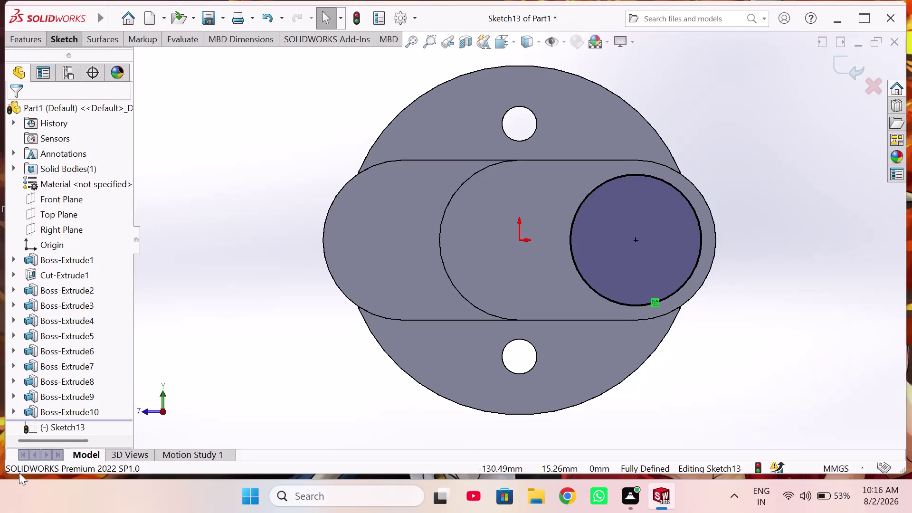
Exit Sketch13 and extrude its circle as a 35 mm blind boss for the shaft end.
click(847, 60)
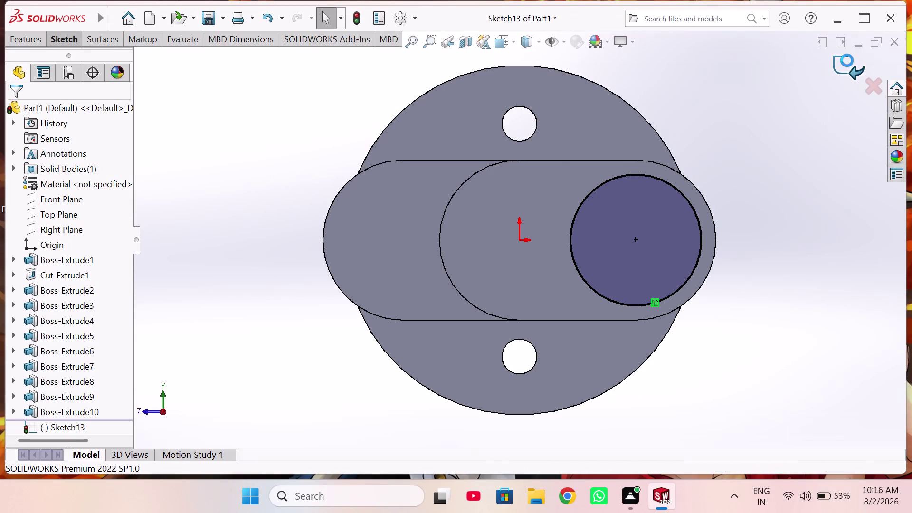
click(32, 41)
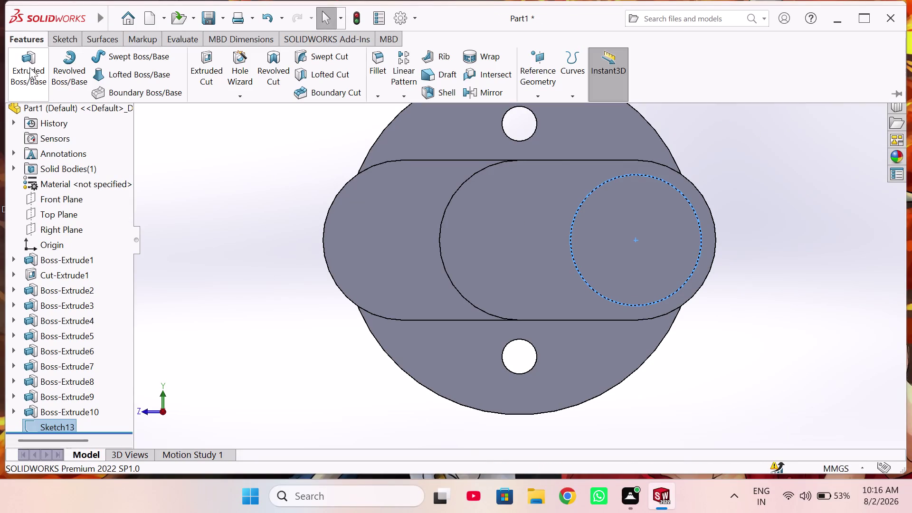
click(28, 72)
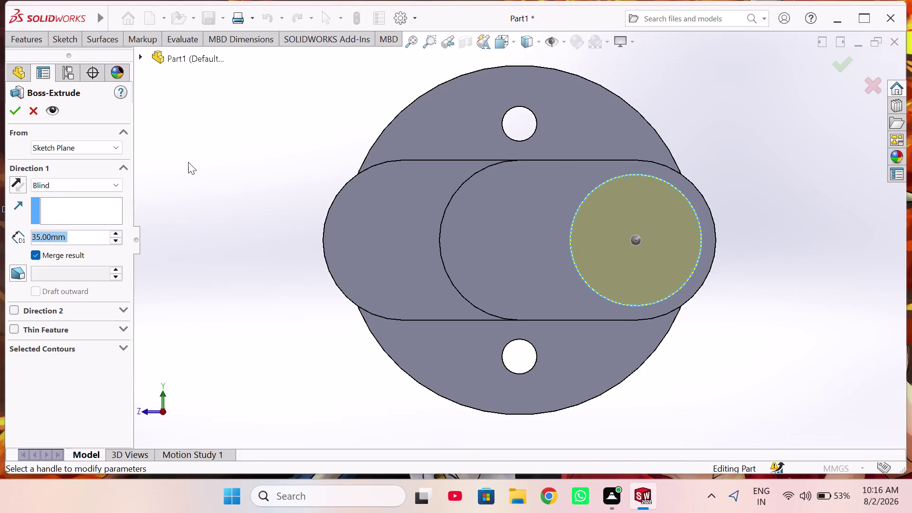
middle_drag(188, 162, 228, 210)
scroll(up, 3)
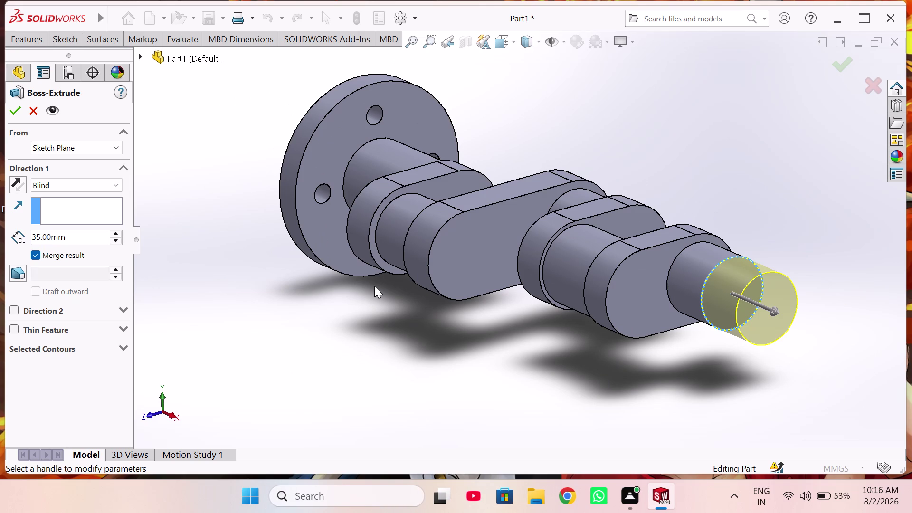
key(Escape)
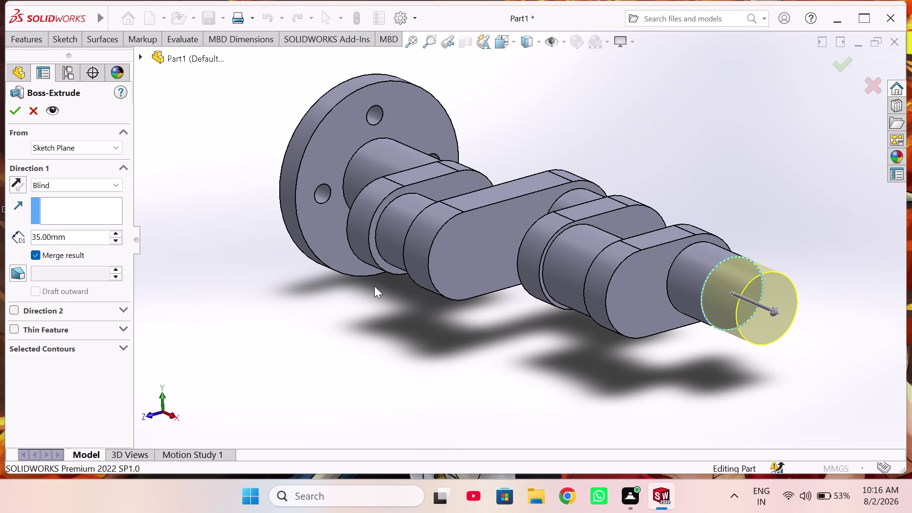
click(626, 365)
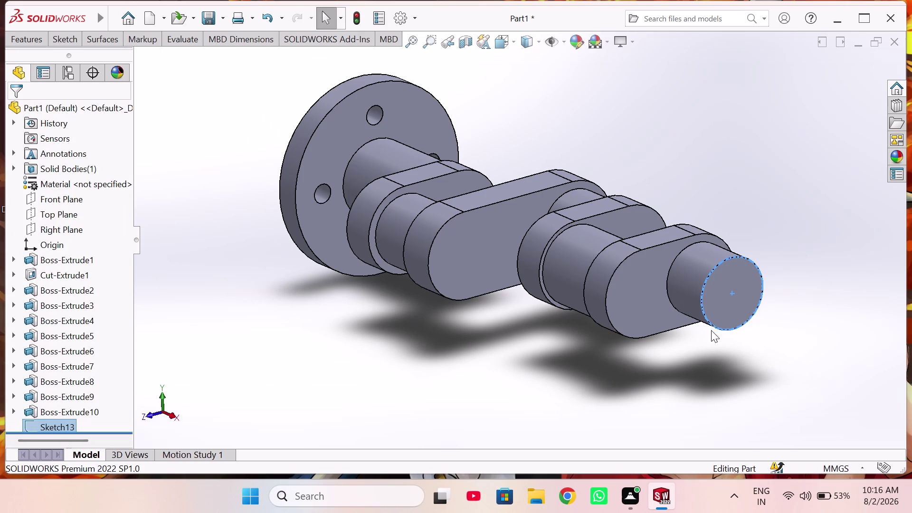
middle_drag(721, 277, 695, 290)
scroll(down, 3)
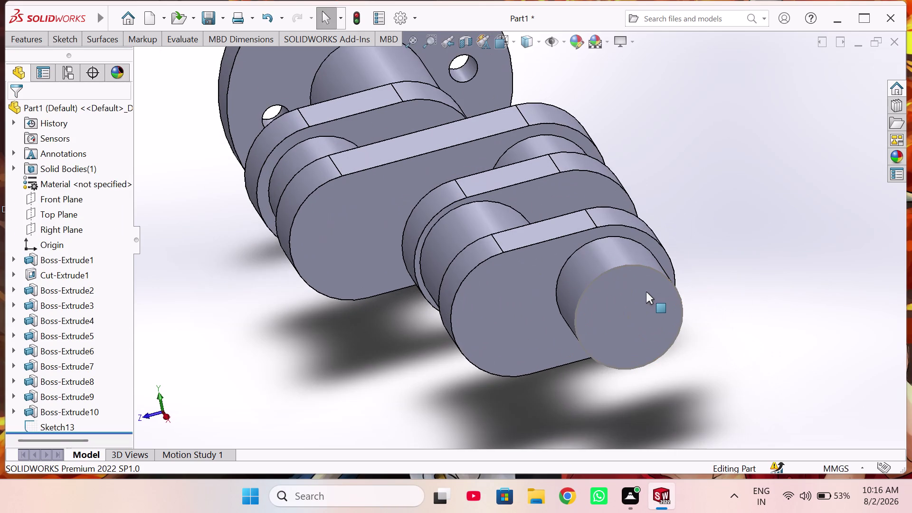
middle_drag(632, 299, 607, 253)
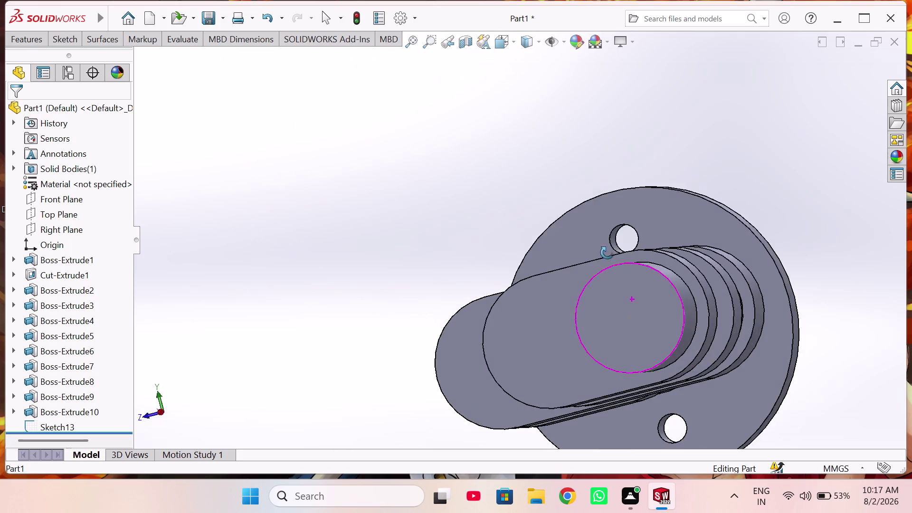
middle_drag(607, 253, 617, 259)
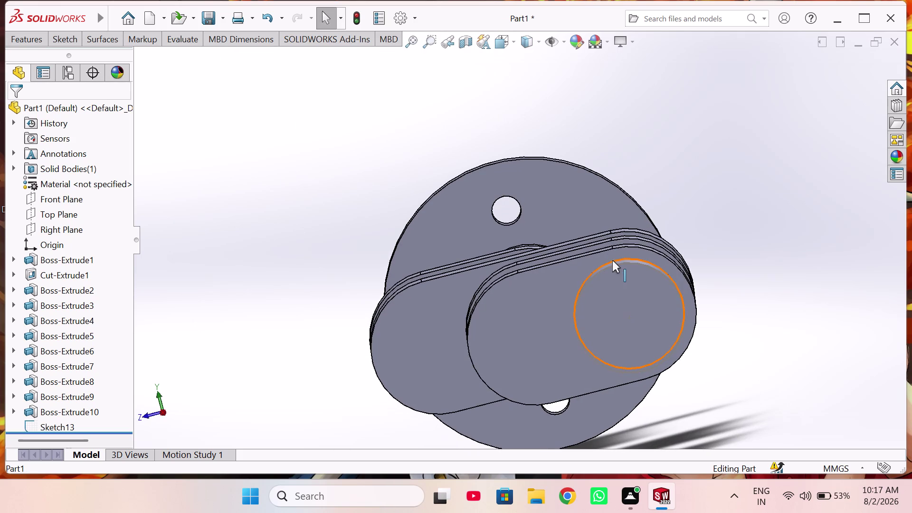
key(ctrl+1)
key(ctrl+1)
key(ctrl+8)
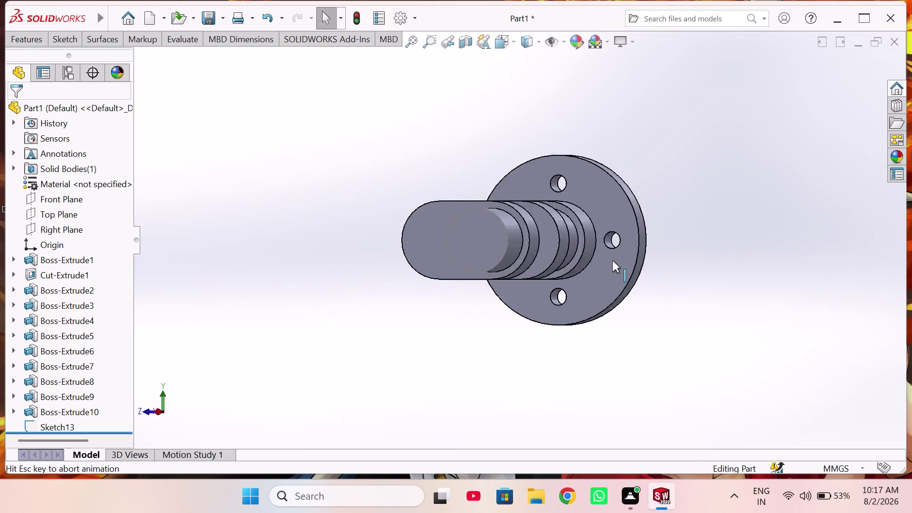
key(ctrl+8)
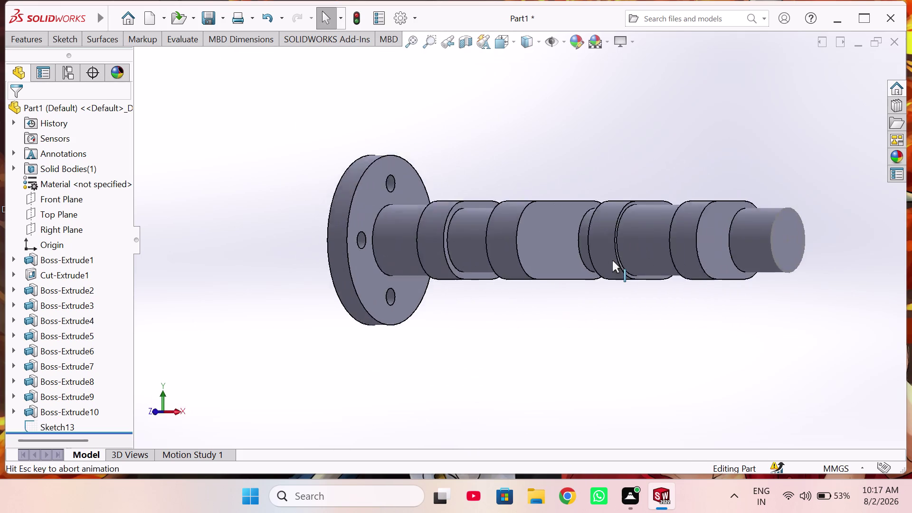
key(ctrl+8)
key(ctrl+8)
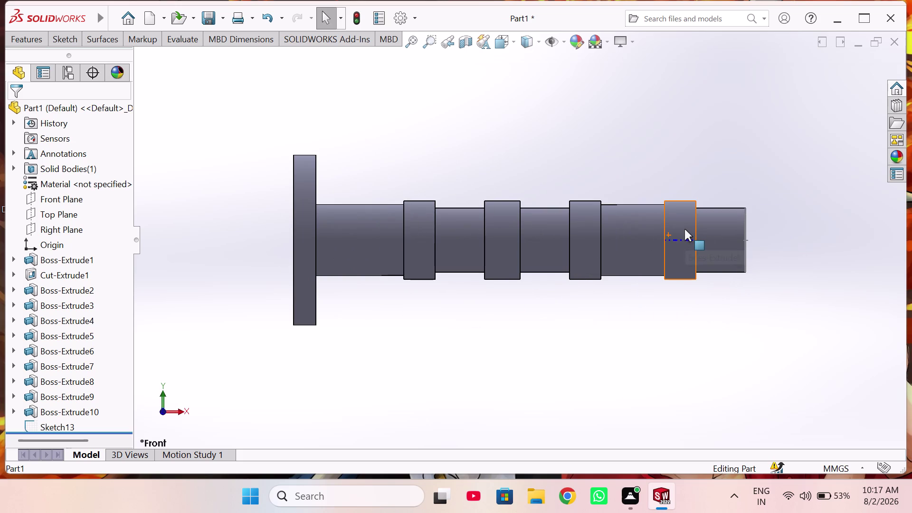
key(ctrl+3)
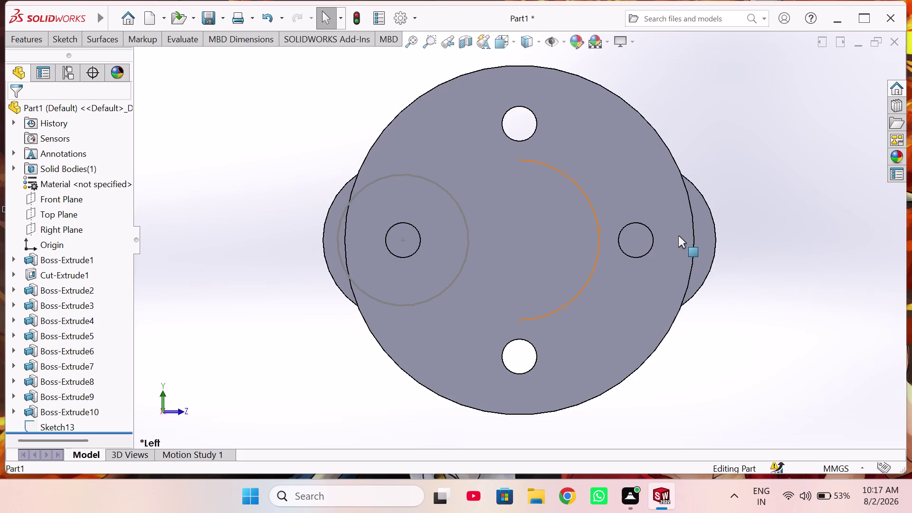
key(ctrl+4)
Start a sketch on the shaft end face, then leave it empty.
click(644, 234)
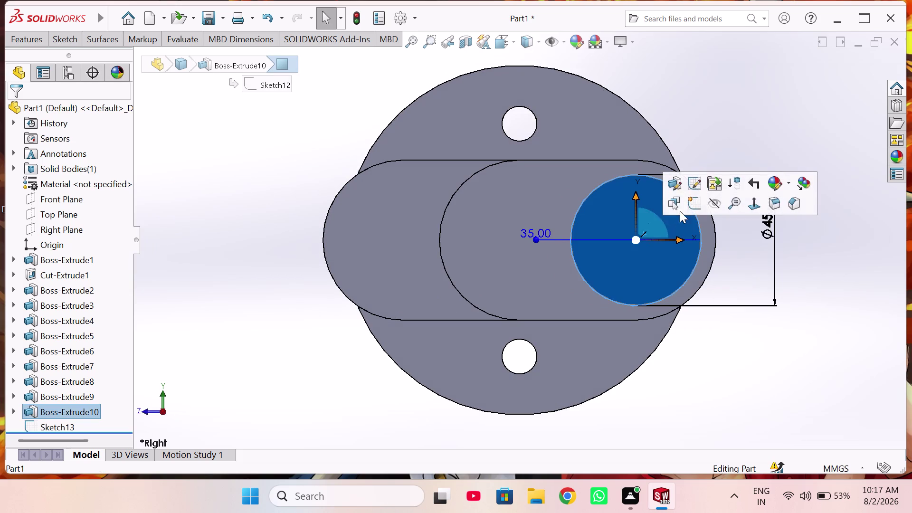
click(690, 205)
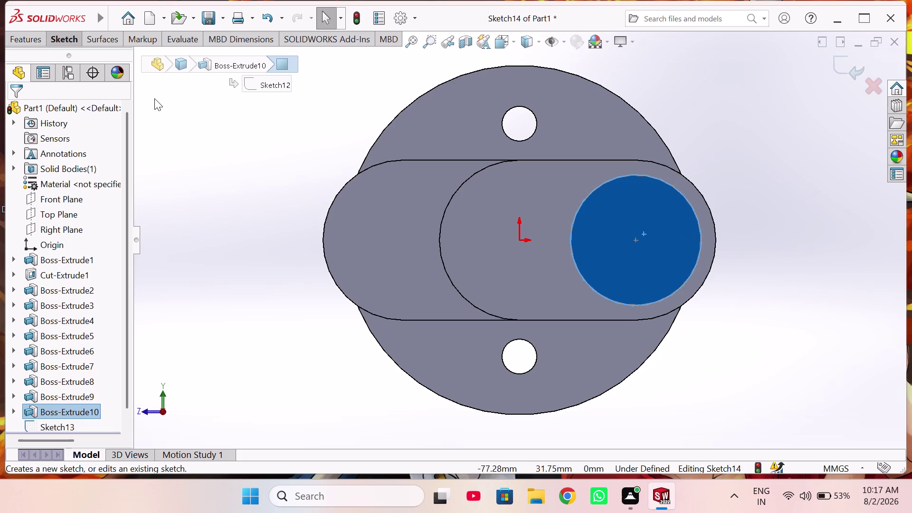
click(864, 94)
click(448, 257)
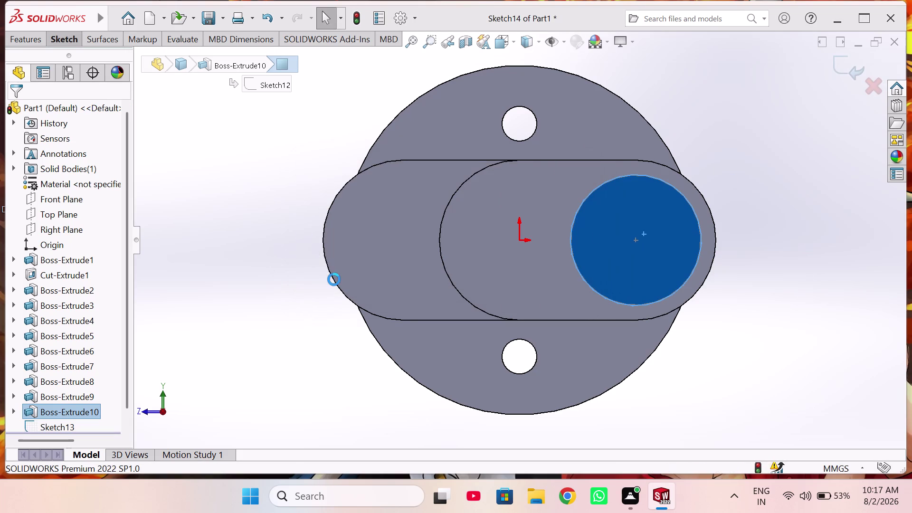
click(758, 308)
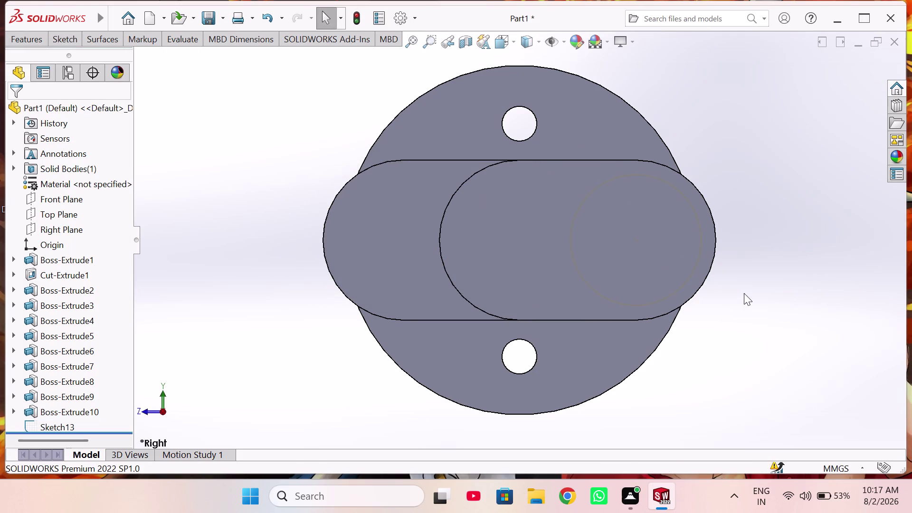
Open Sketch15 on the shaft end face with the Straight Slot tool active.
middle_drag(744, 293, 736, 308)
click(603, 270)
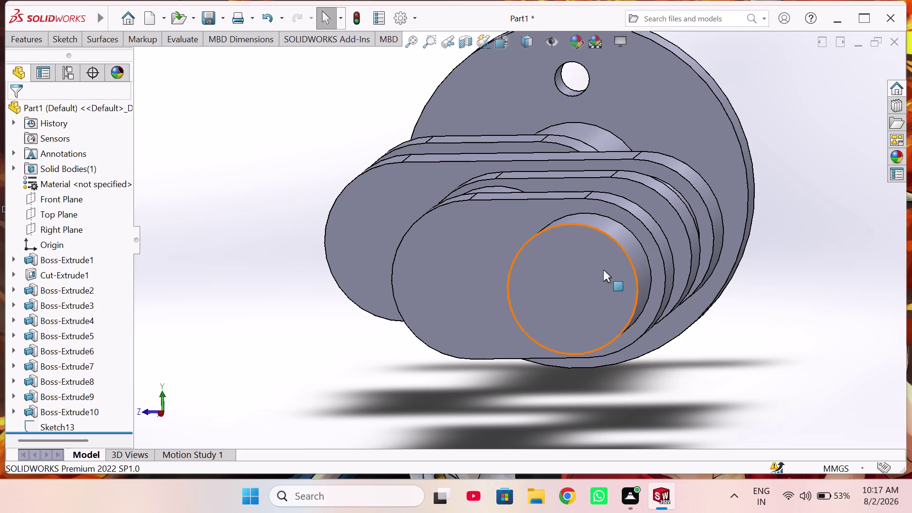
click(654, 243)
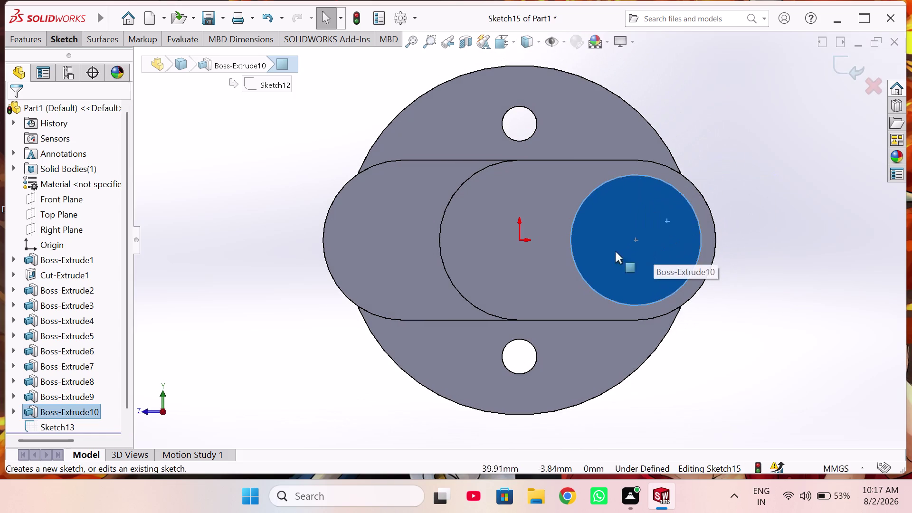
click(69, 38)
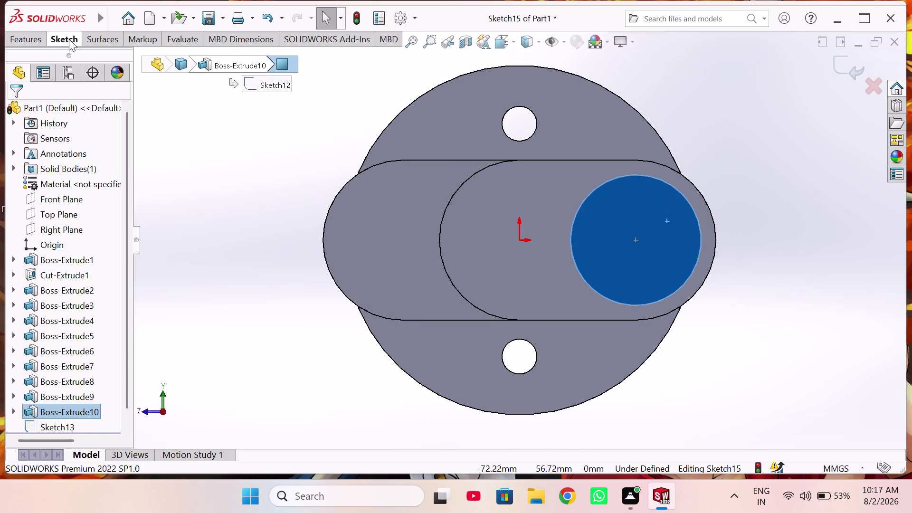
click(92, 90)
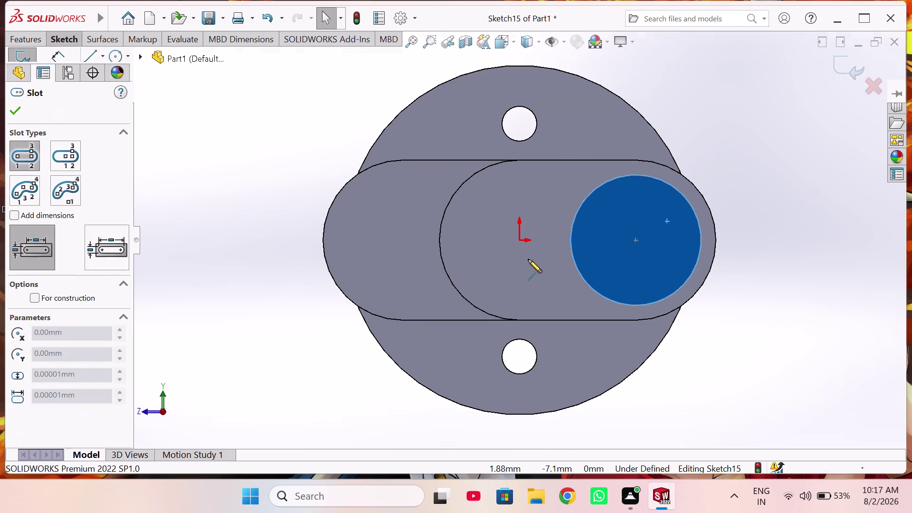
Draw a horizontal straight slot starting at the origin.
click(635, 241)
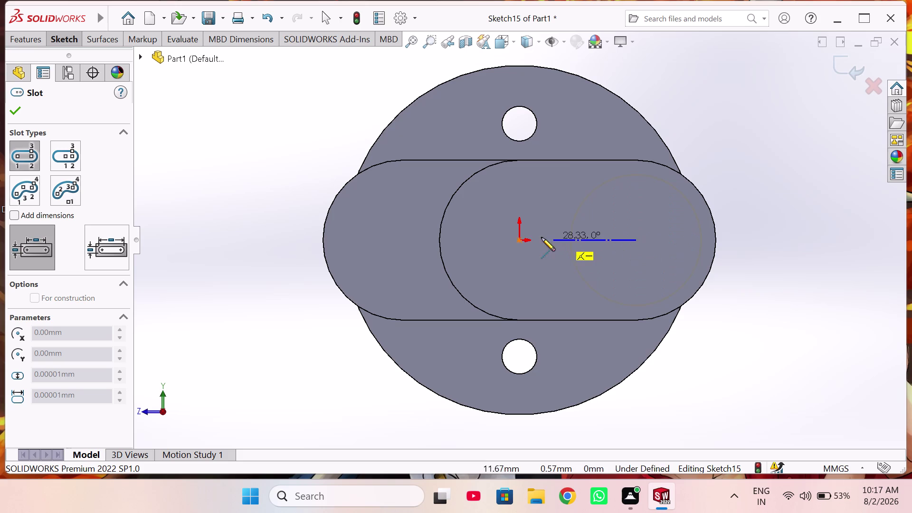
click(406, 241)
right_drag(403, 234, 400, 222)
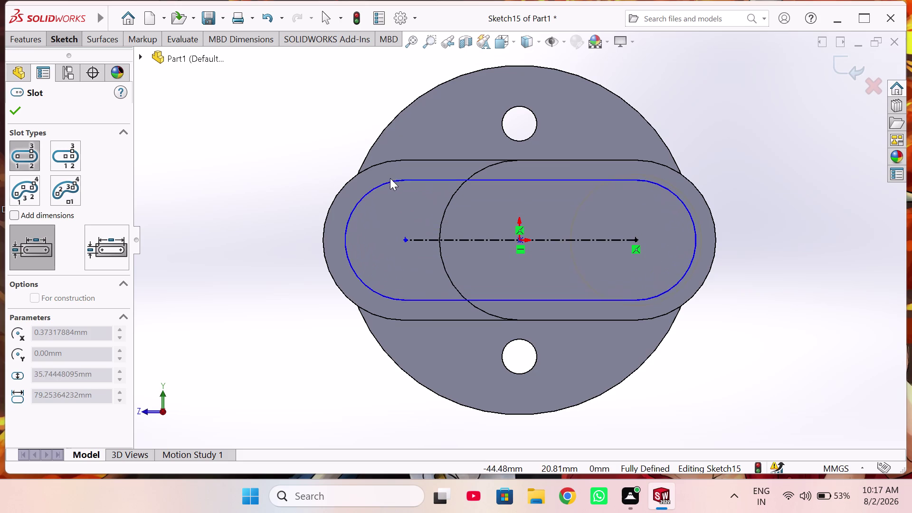
click(391, 159)
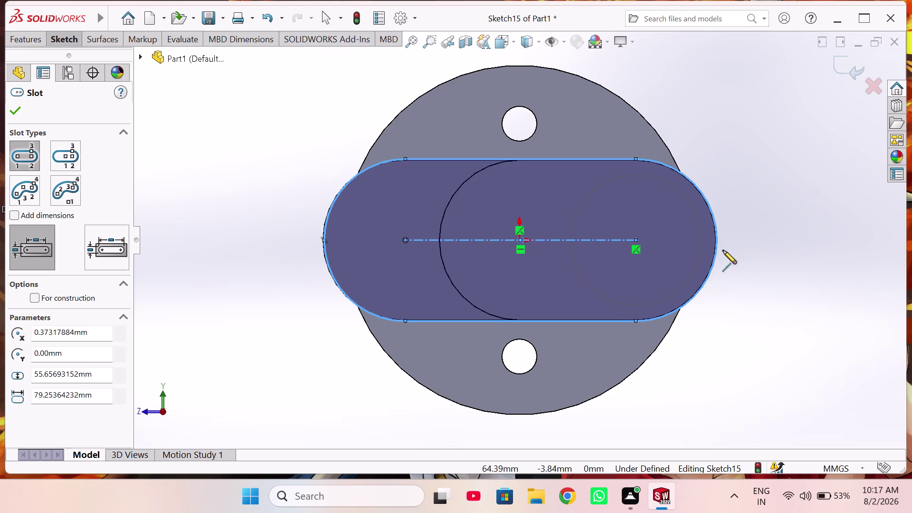
Dimension the slot's rounded end to a 27.5 mm radius.
right_drag(773, 245, 760, 136)
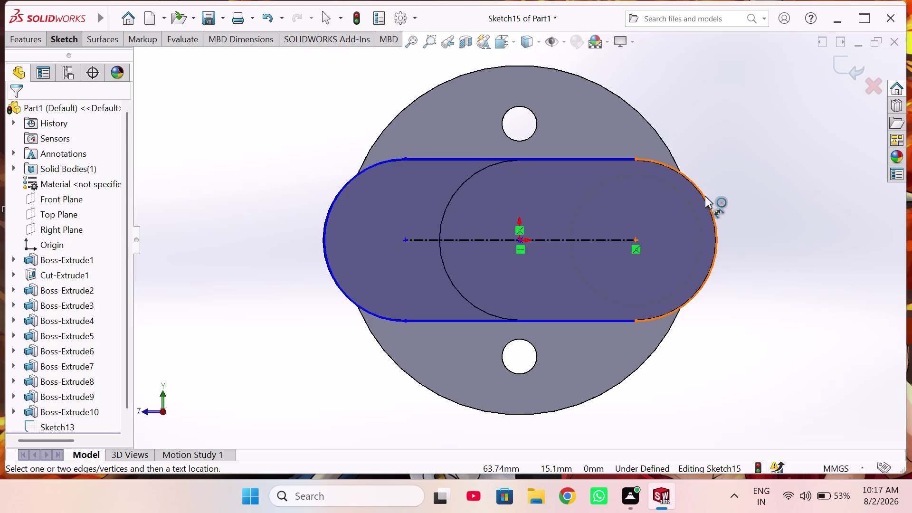
click(705, 196)
click(762, 185)
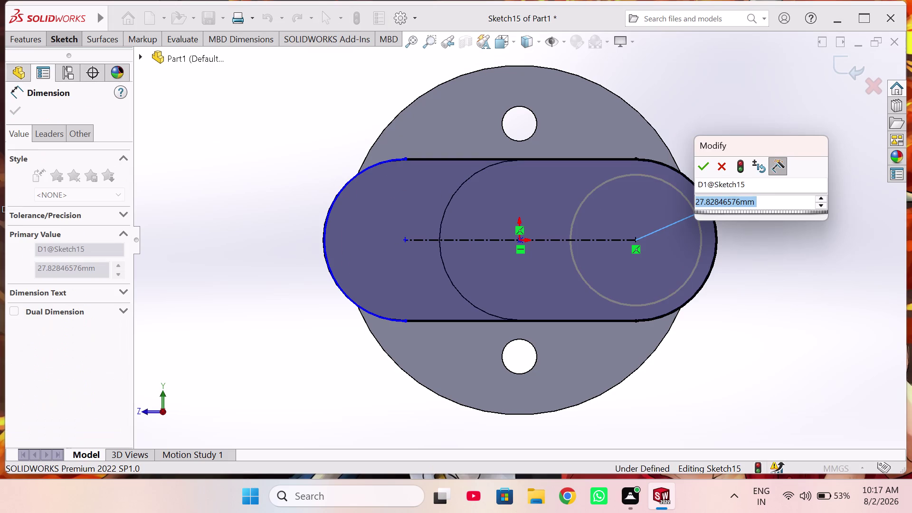
key(2)
text(7)
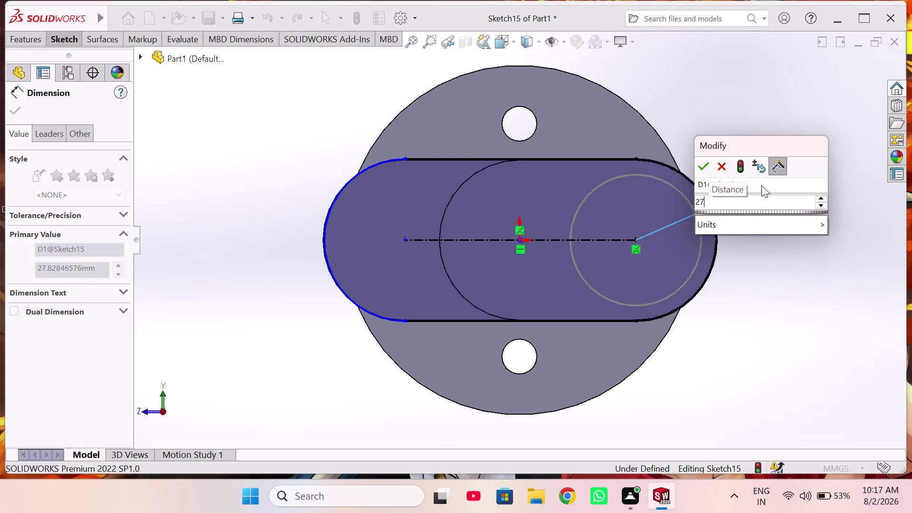
text(.5)
key(Return)
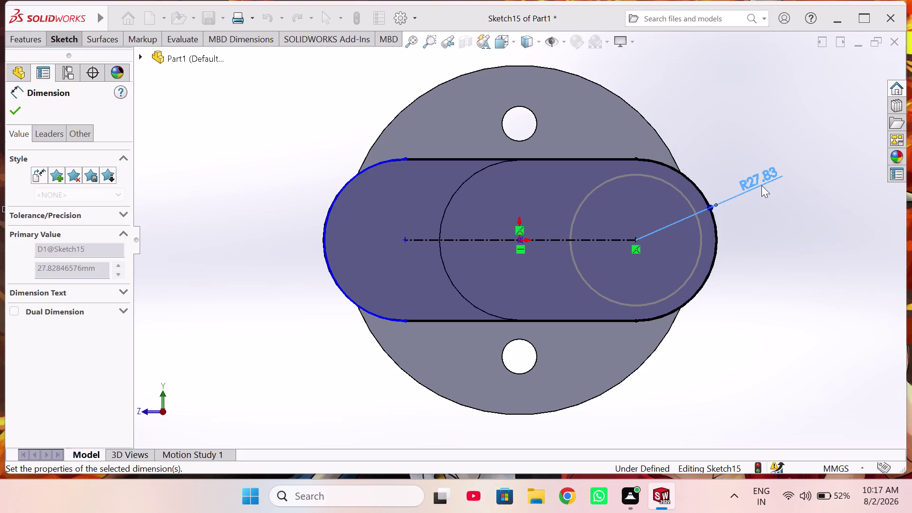
Set the slot centre distance to 80 mm and exit the sketch.
click(563, 239)
click(521, 300)
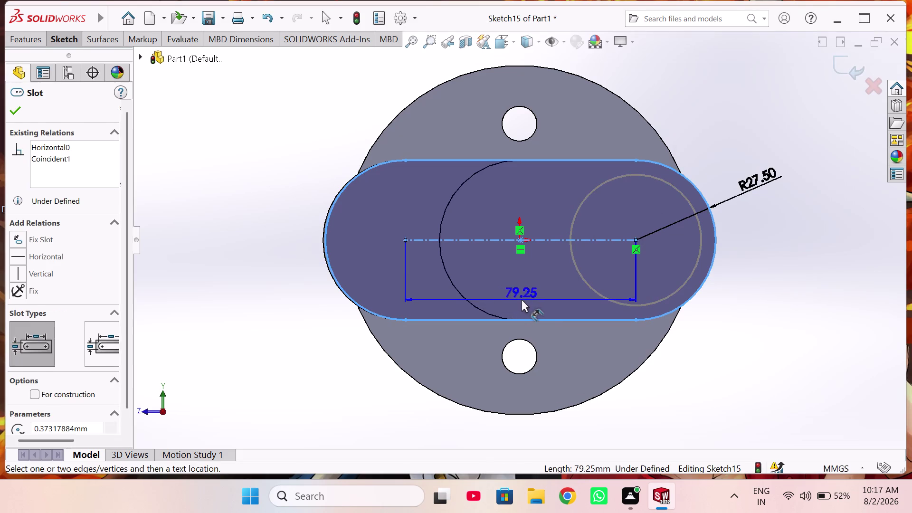
text(80)
key(Return)
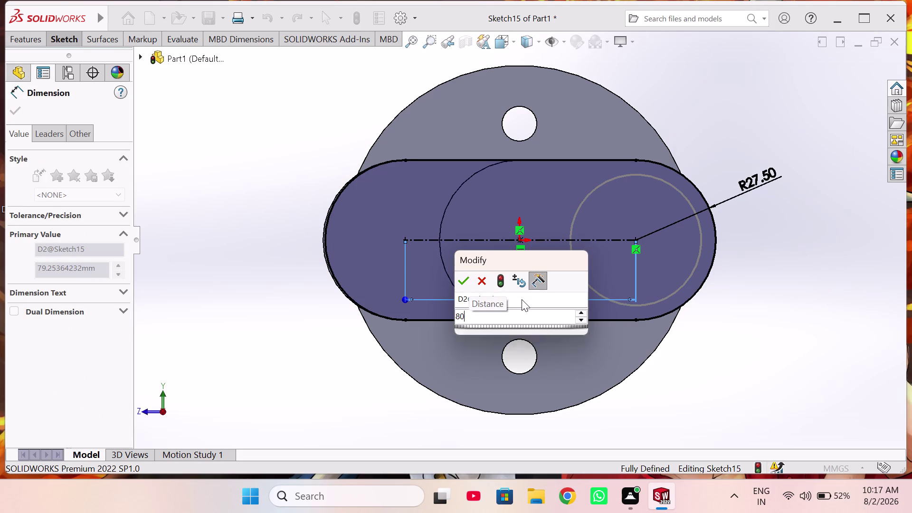
click(260, 189)
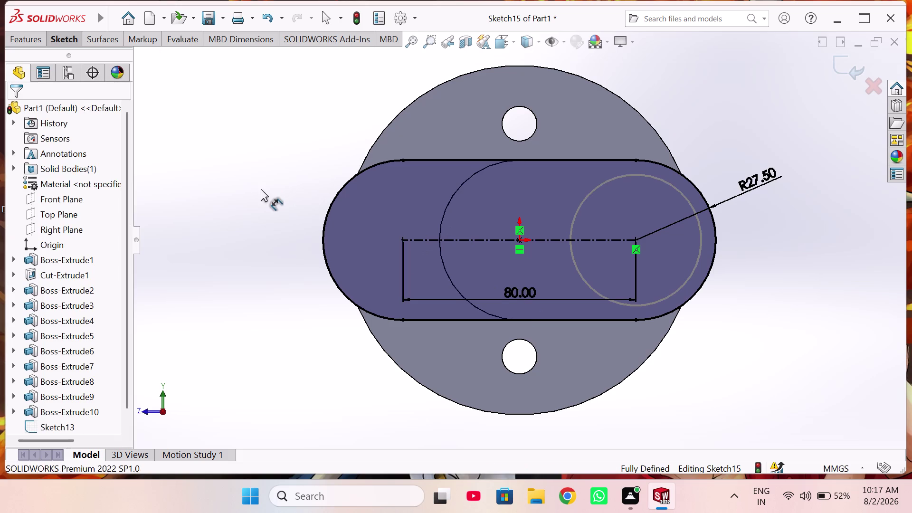
click(844, 65)
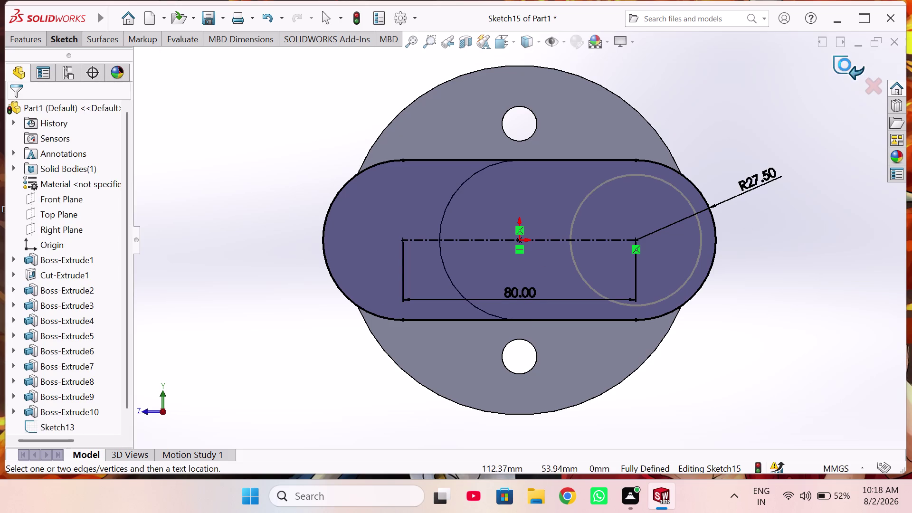
click(27, 35)
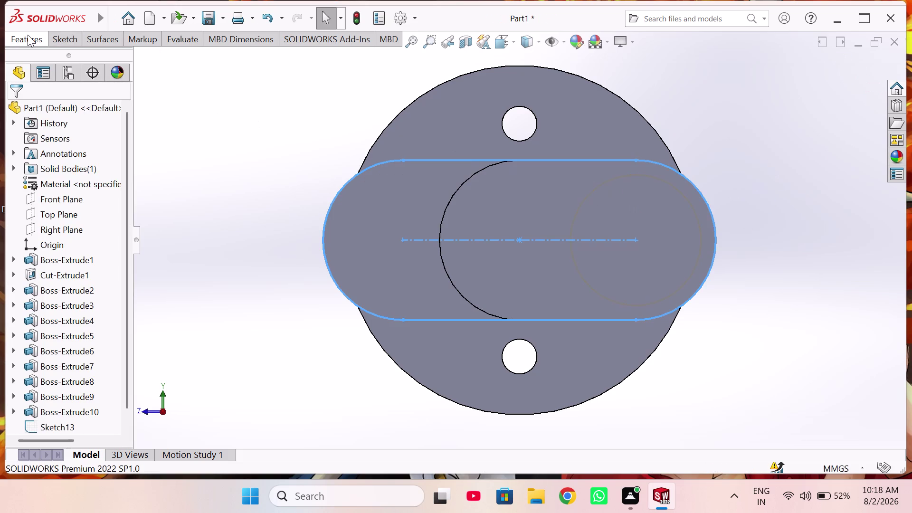
Extrude the slot sketch as a Blind boss, changing depth from 35 to 25 mm.
click(28, 64)
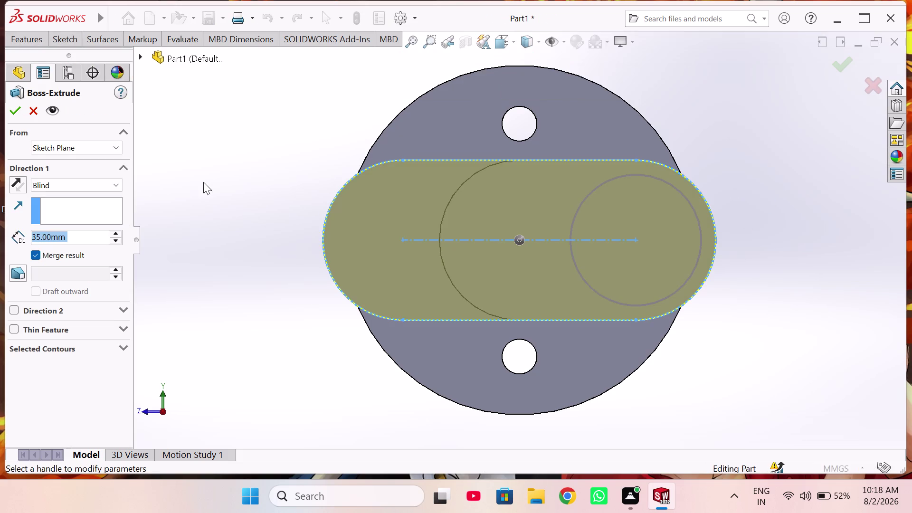
middle_drag(204, 182, 231, 198)
scroll(up, 3)
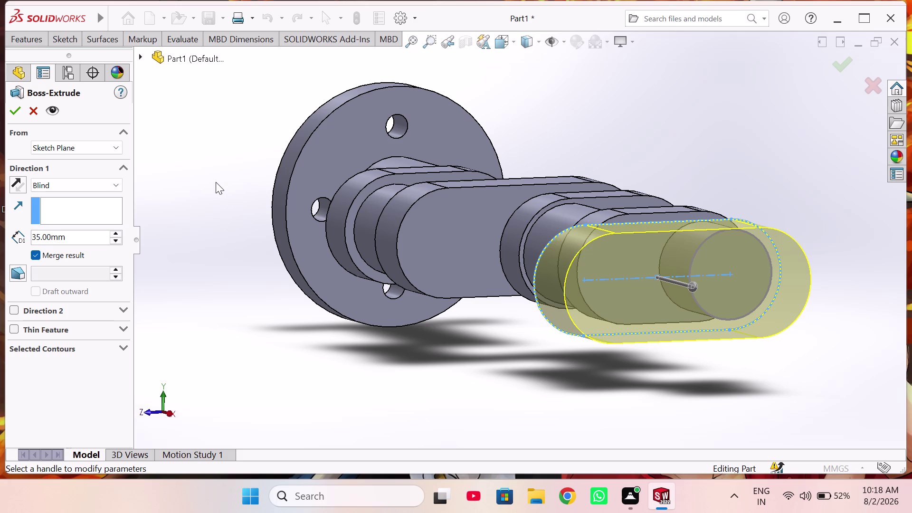
double_click(99, 233)
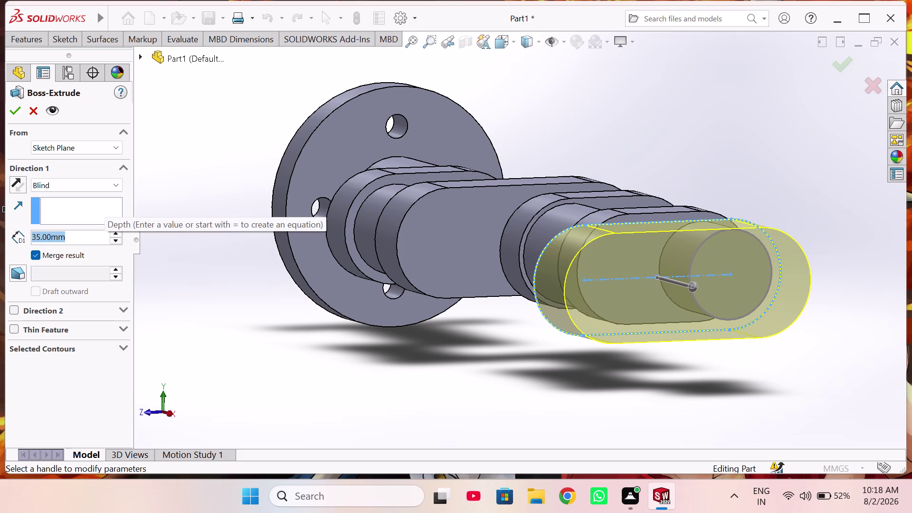
text(25)
key(Return)
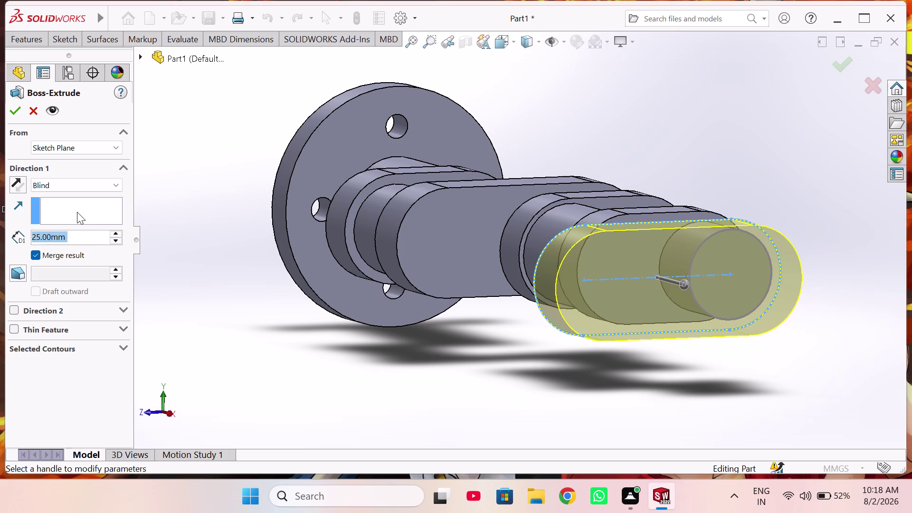
click(19, 109)
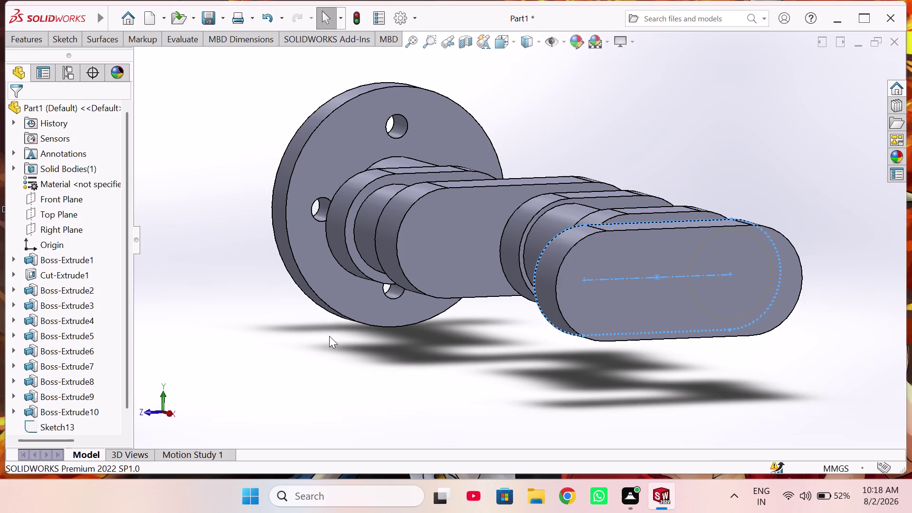
View the shaft end-on and start a sketch on the slot lobe's face.
scroll(up, 3)
middle_drag(445, 340, 527, 370)
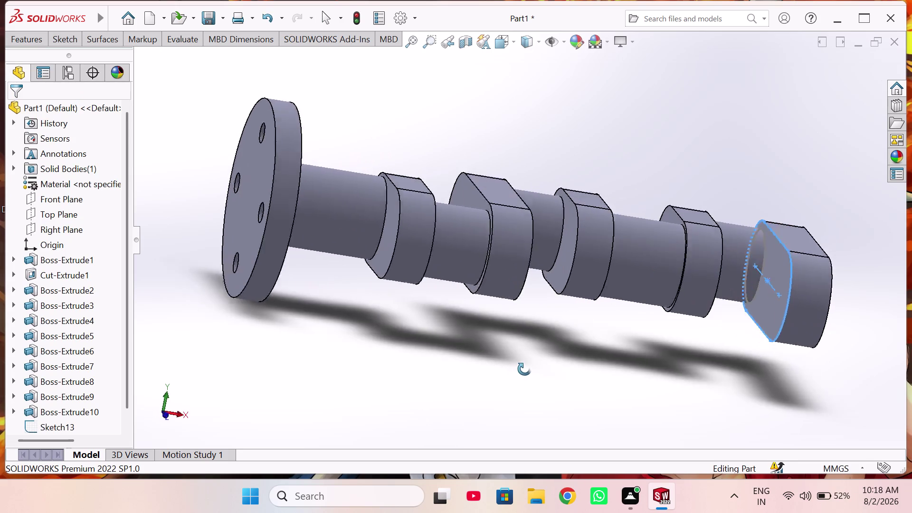
middle_drag(528, 369, 511, 375)
key(ctrl+1)
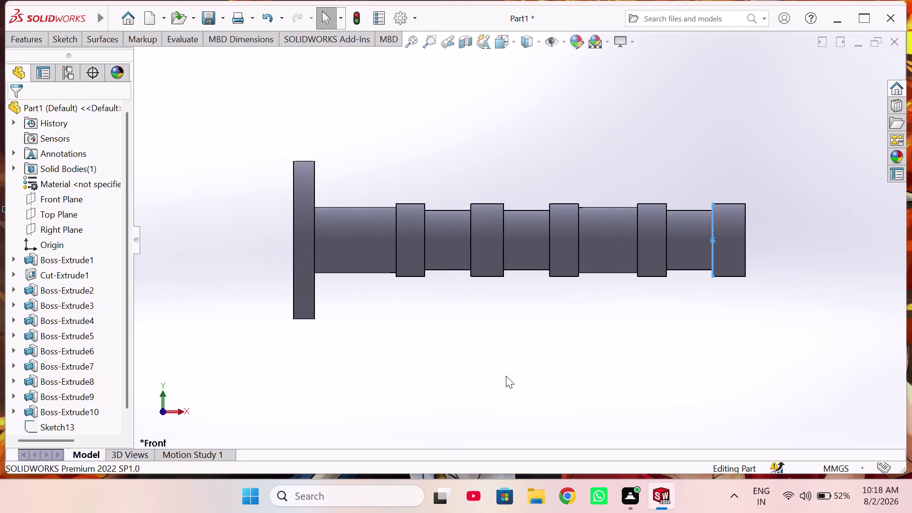
key(ctrl+8)
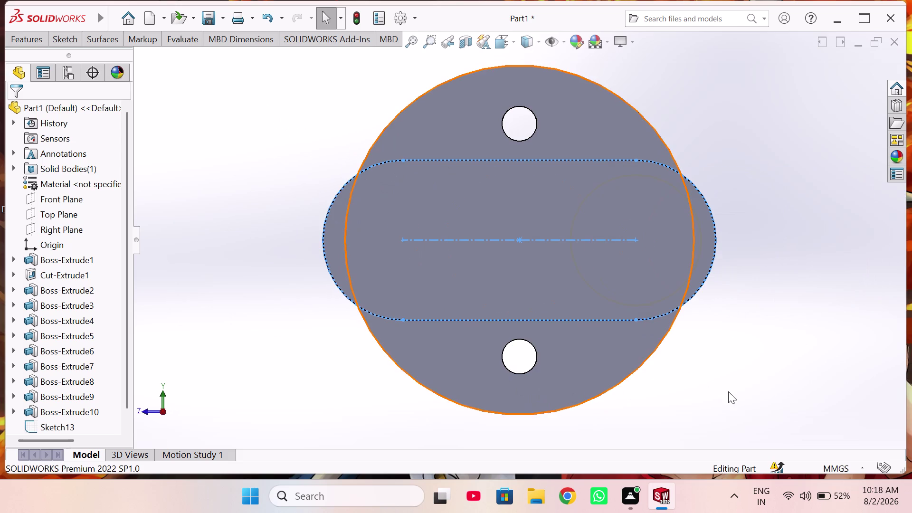
click(730, 391)
right_drag(779, 291, 760, 298)
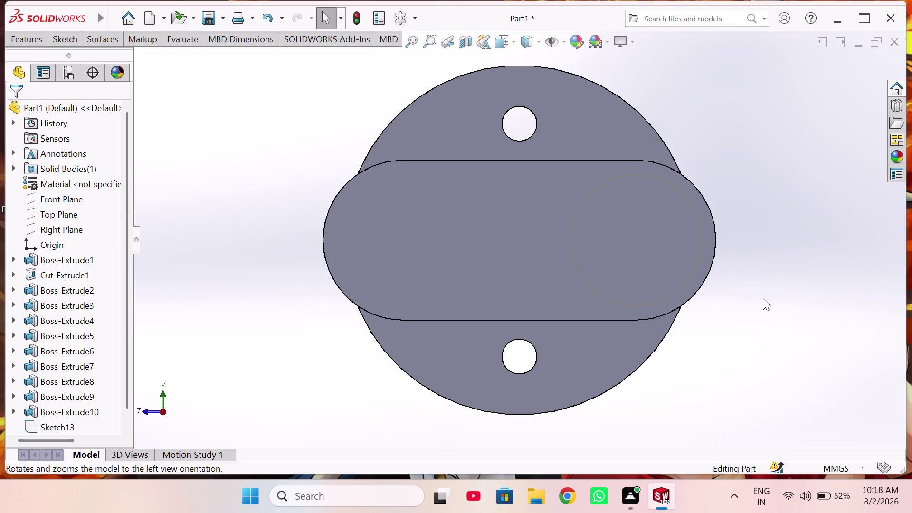
click(402, 233)
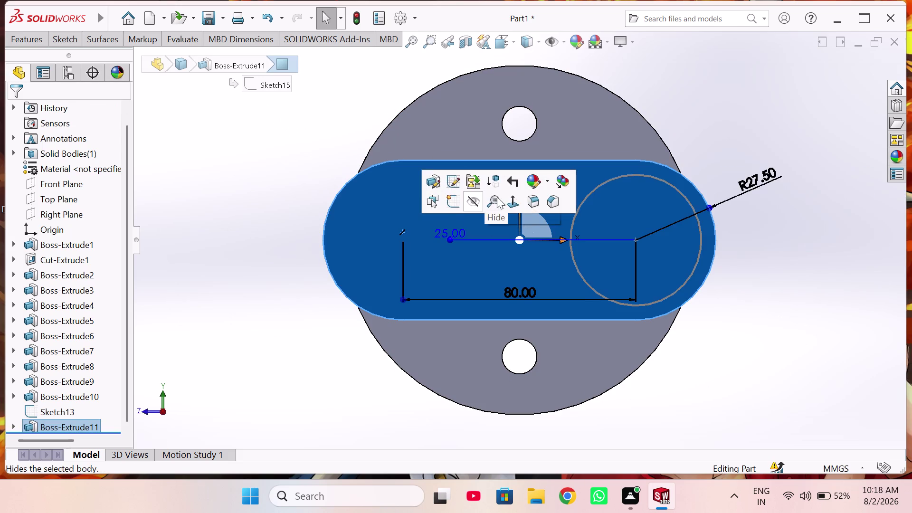
click(452, 205)
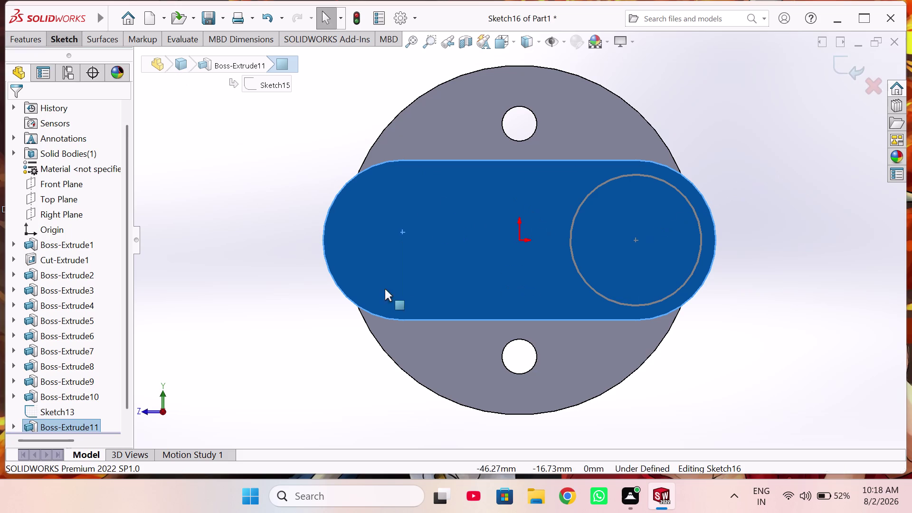
Draw a circle centred at the slot's left end.
right_drag(298, 331, 394, 347)
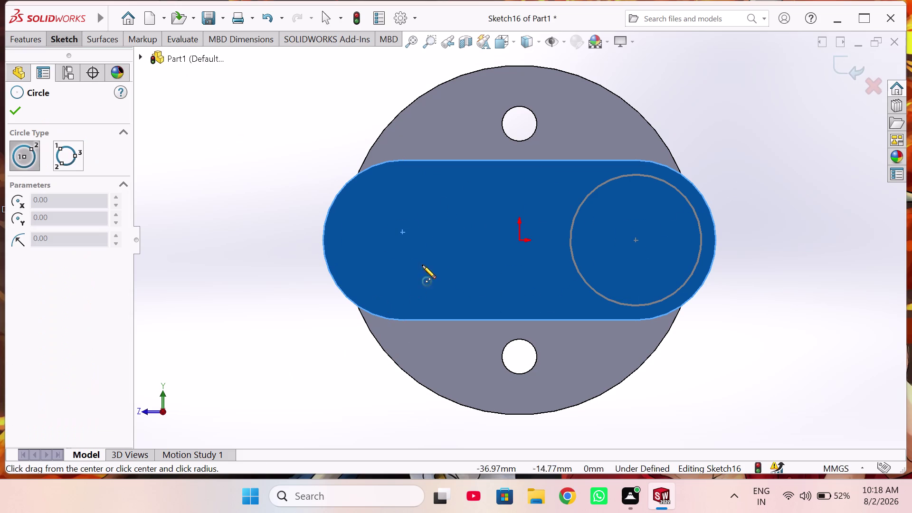
click(402, 241)
click(452, 259)
right_drag(621, 293, 630, 179)
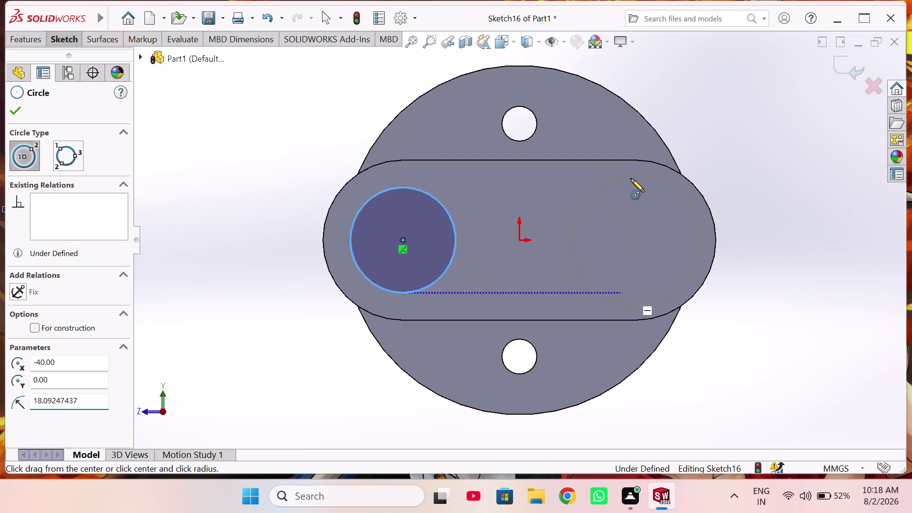
right_drag(631, 180, 631, 176)
Dimension the circle to 45 mm diameter and exit the sketch.
click(438, 200)
click(521, 201)
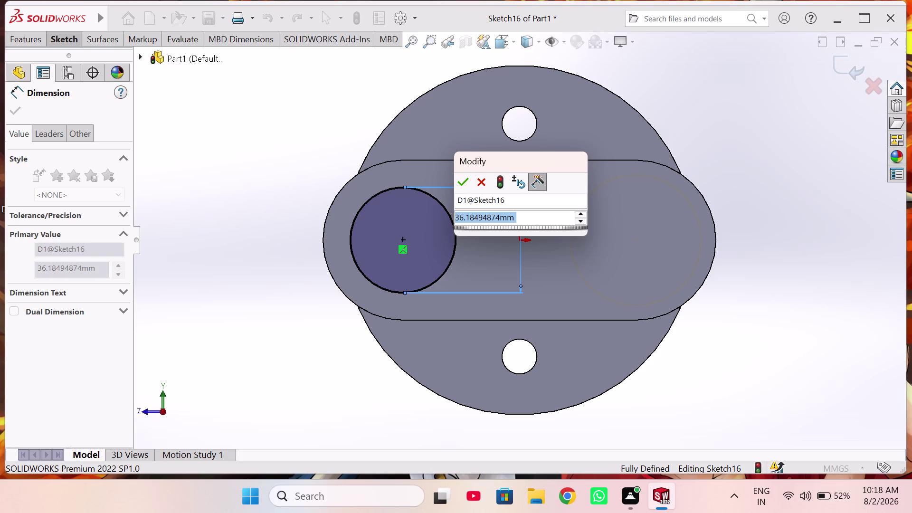
text(45)
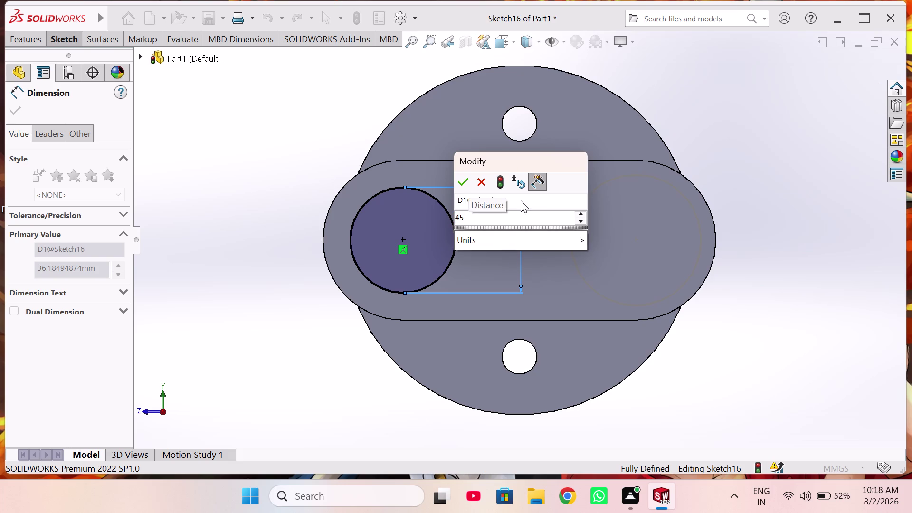
key(Return)
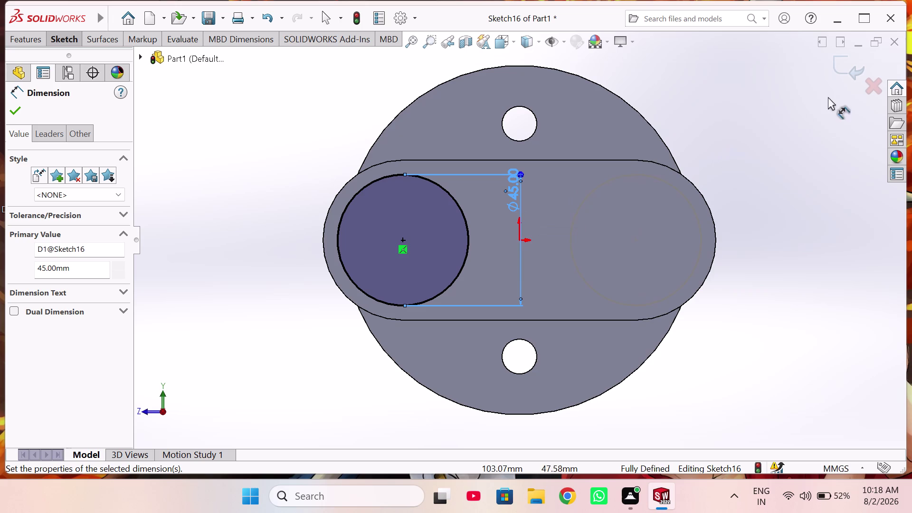
click(840, 72)
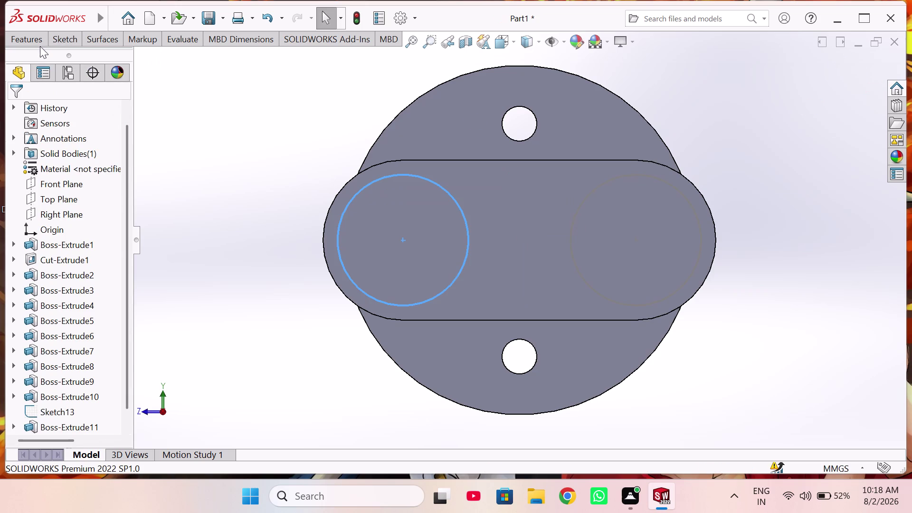
Extrude the 45 mm circle 35 mm into the cylindrical boss Boss-Extrude12.
click(40, 46)
click(29, 61)
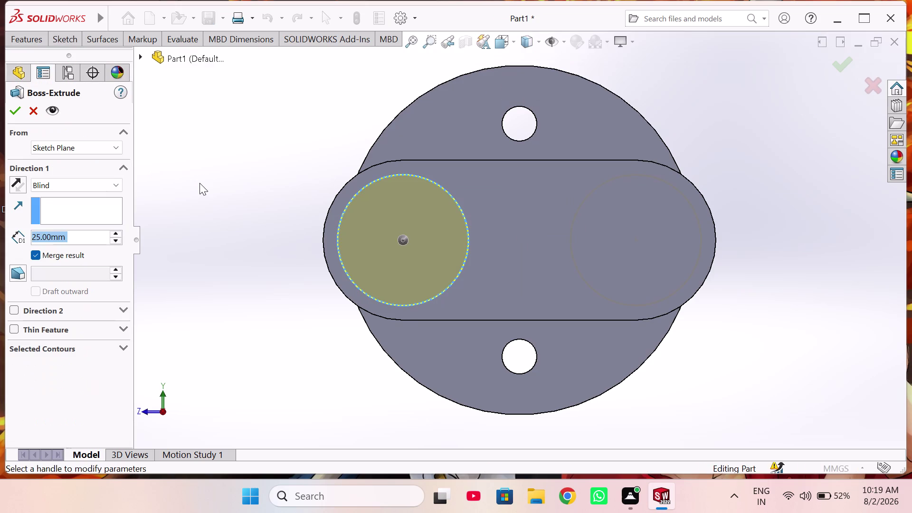
middle_drag(205, 186, 232, 201)
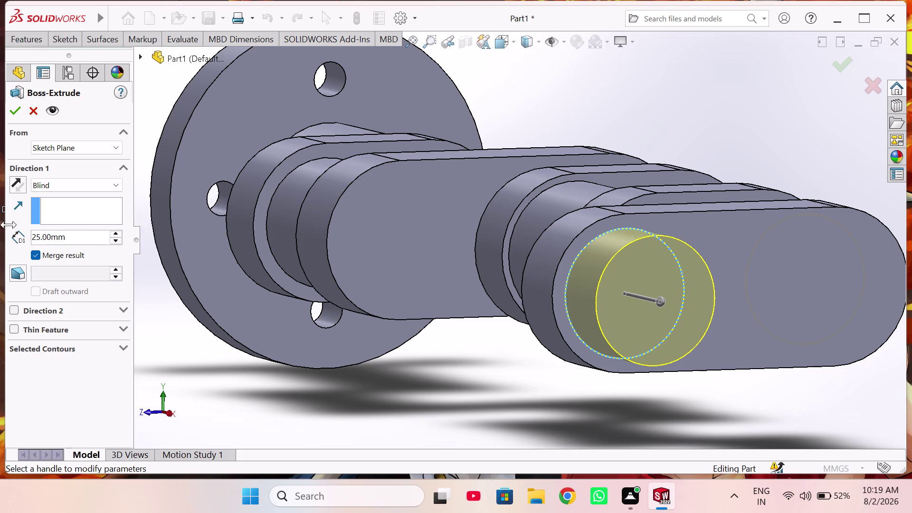
click(116, 231)
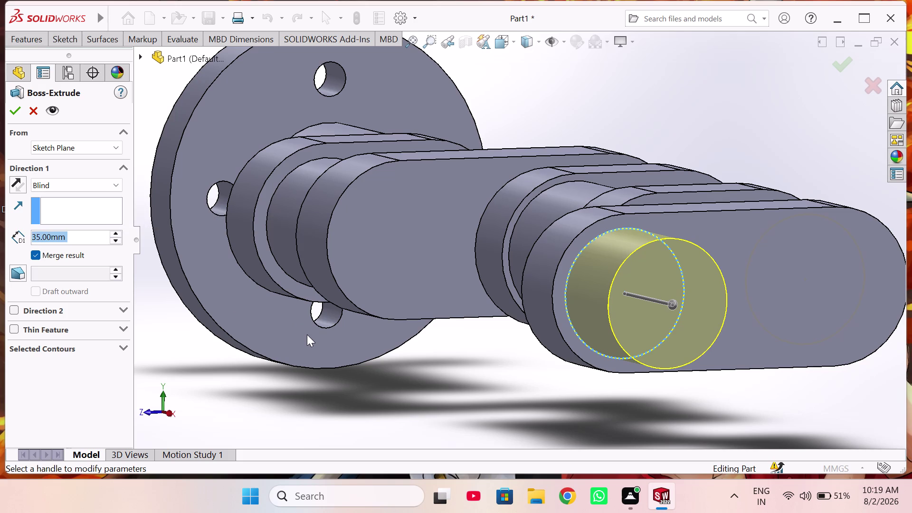
click(18, 112)
click(644, 323)
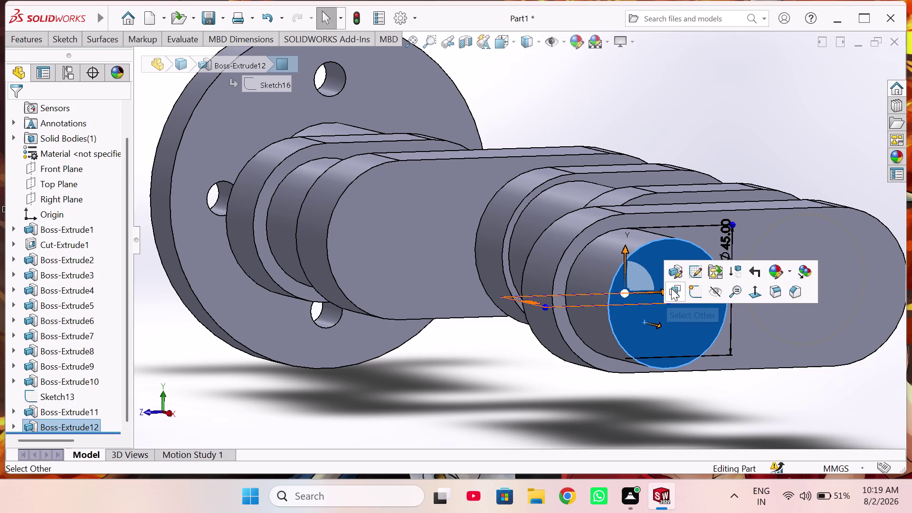
Start a sketch on the circular lobe face and draw a straight slot.
click(693, 292)
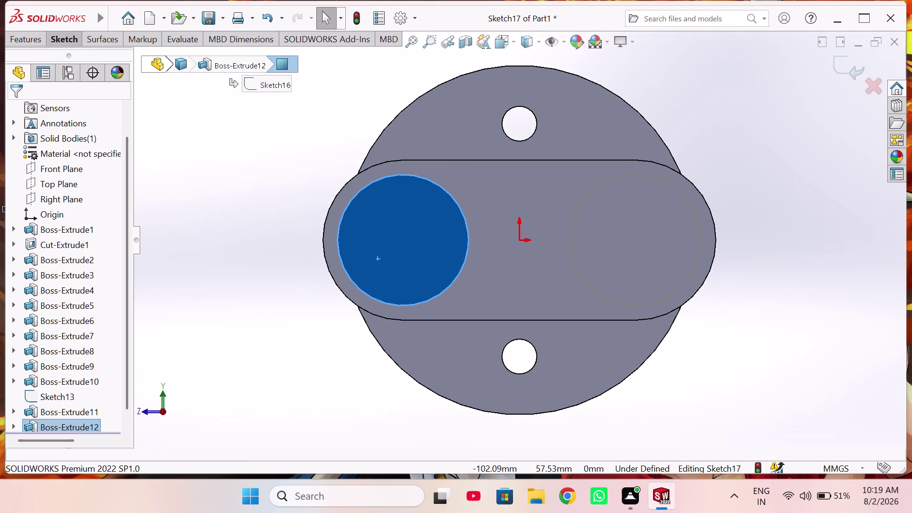
click(69, 39)
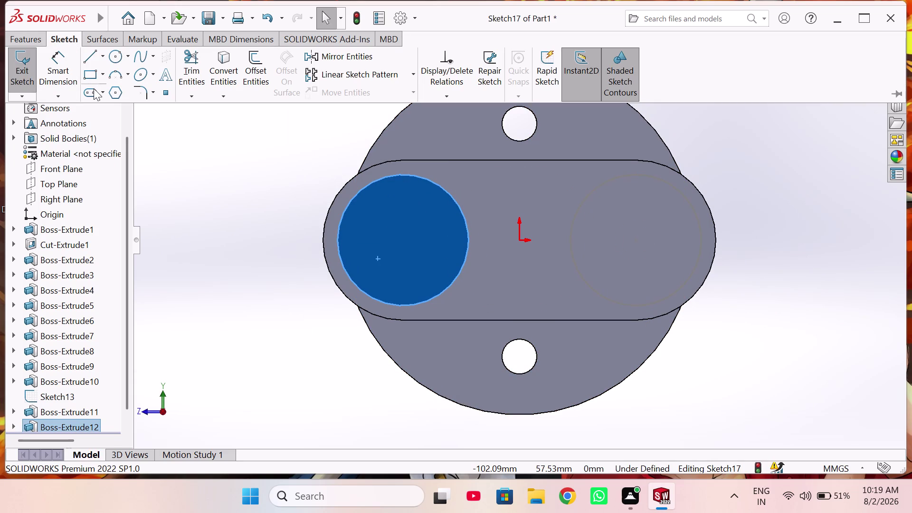
click(93, 89)
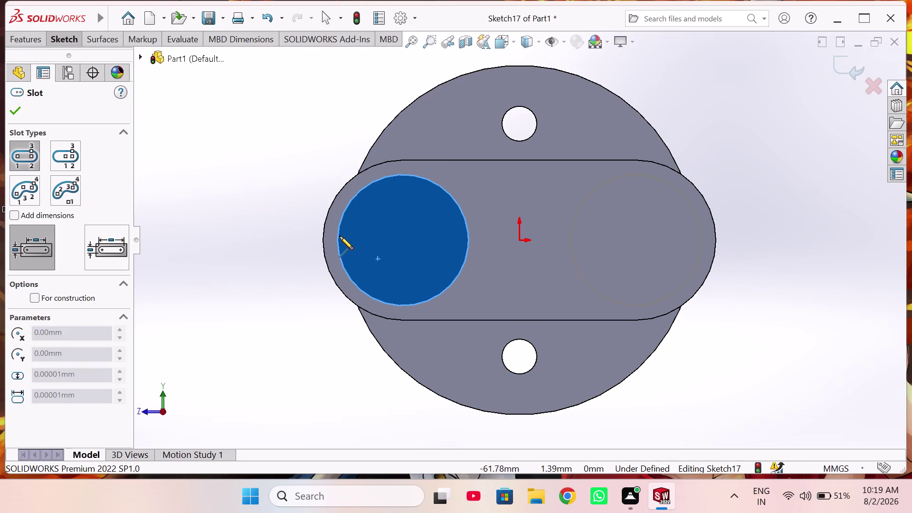
click(401, 240)
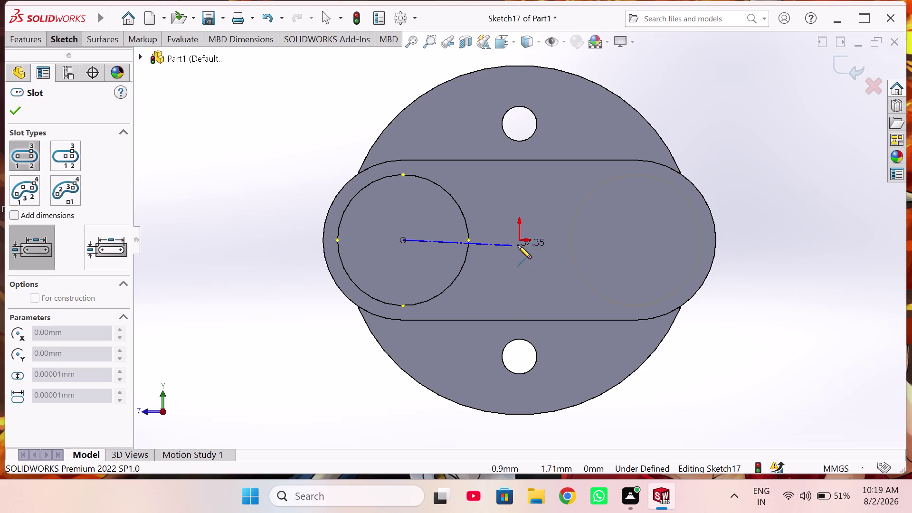
click(519, 240)
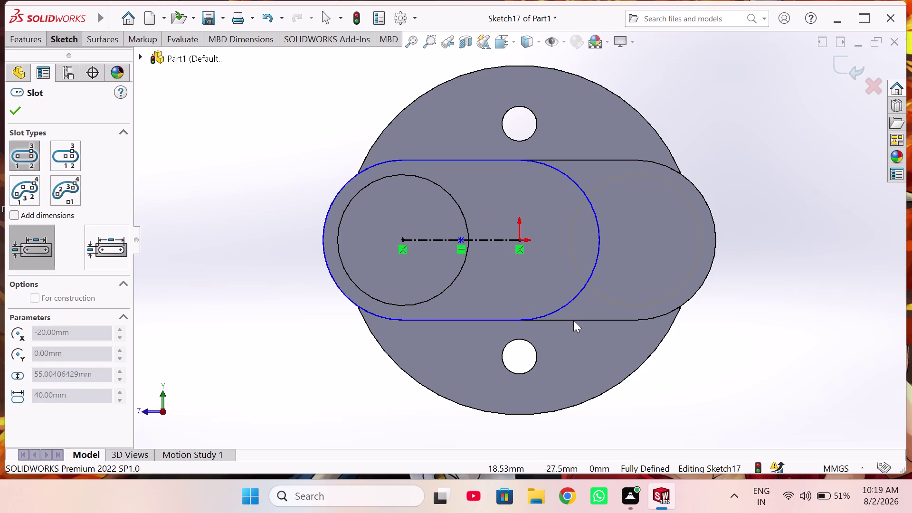
click(551, 303)
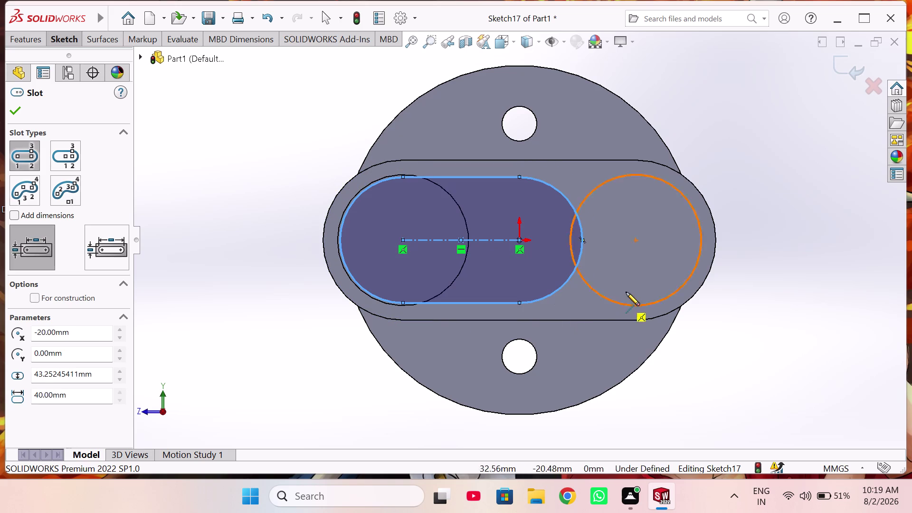
Dimension the slot's curved end to a 27.5 mm radius.
right_drag(641, 277, 625, 161)
click(573, 206)
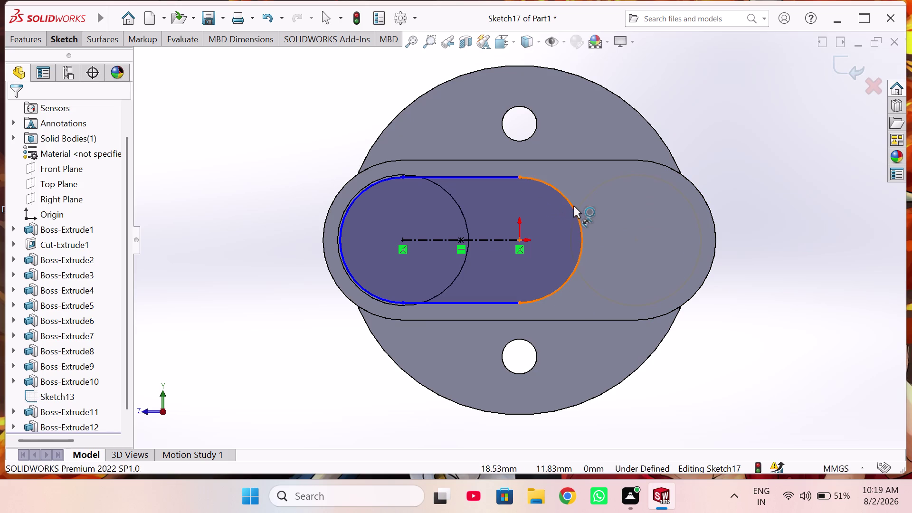
click(745, 165)
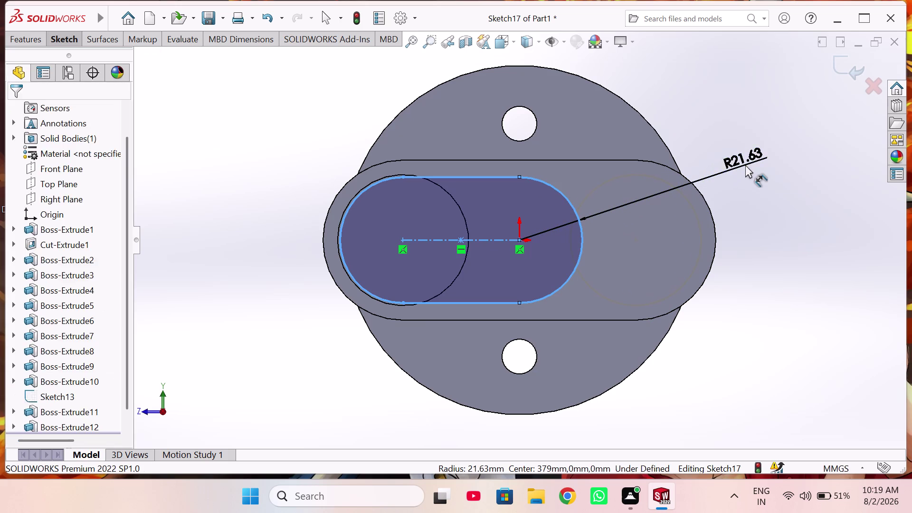
text(27)
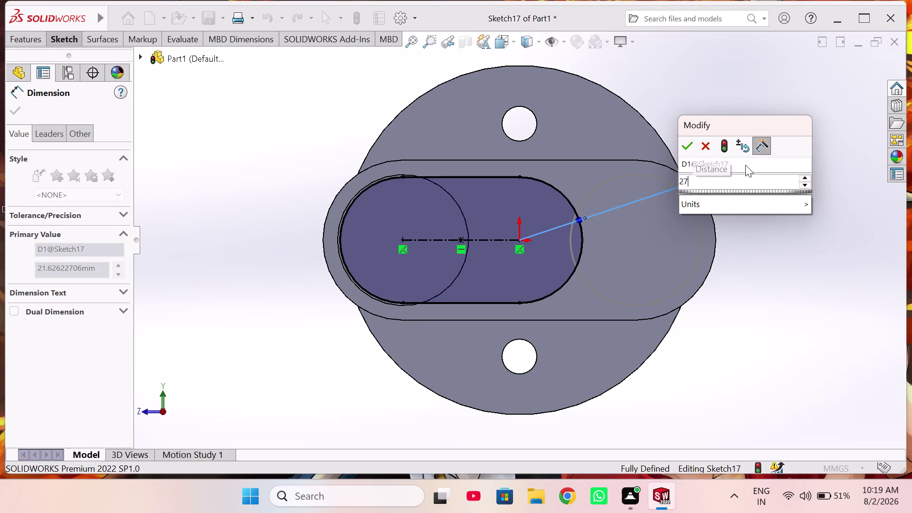
text(.5)
key(Return)
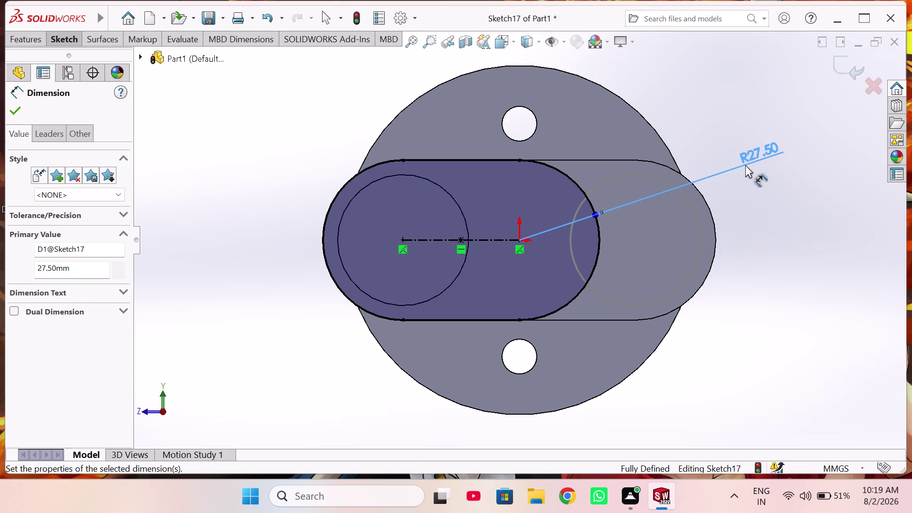
Add the 40 mm centre distance as a driven dimension and exit the sketch.
click(484, 239)
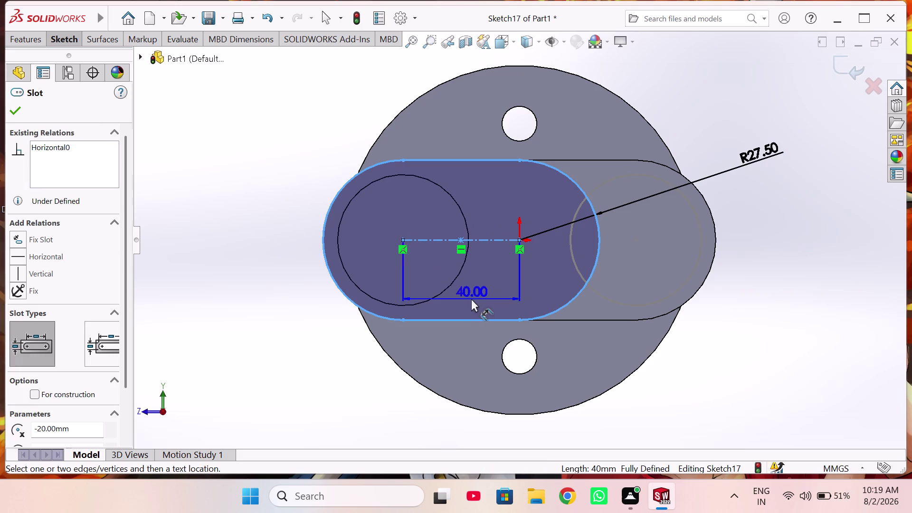
click(455, 359)
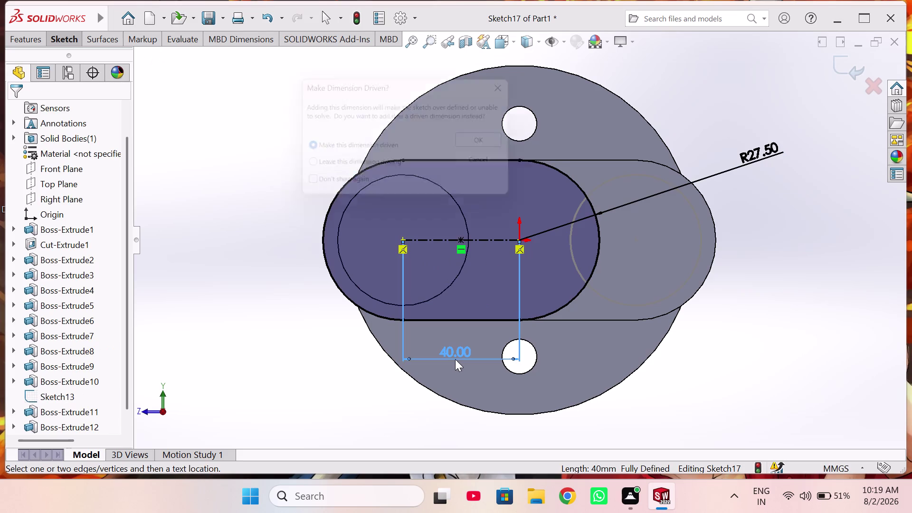
click(504, 163)
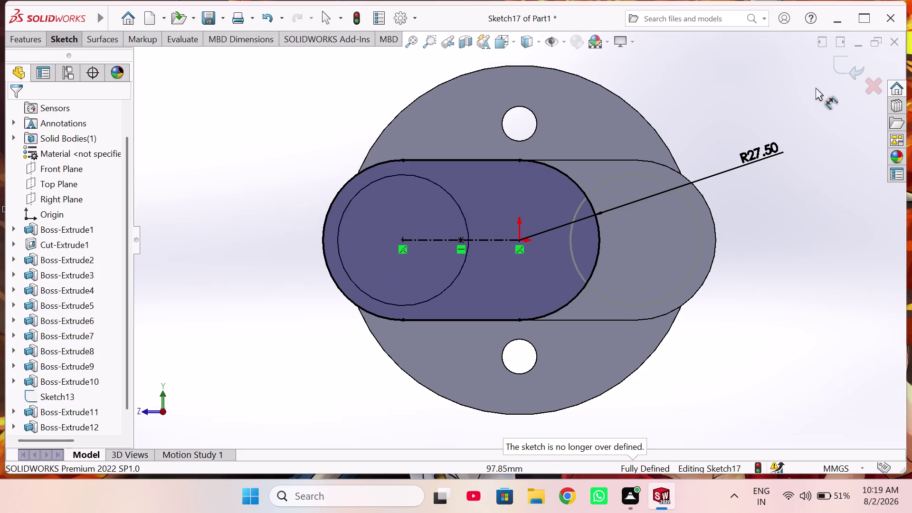
click(838, 67)
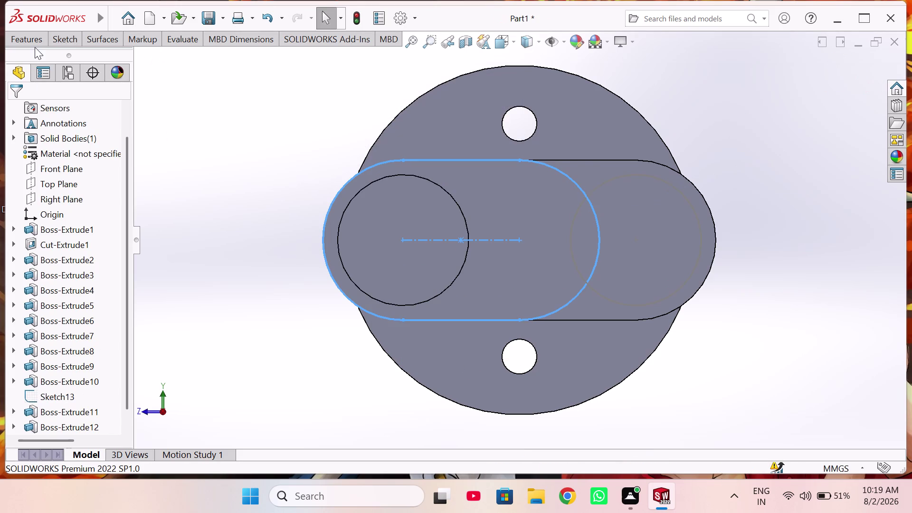
Extrude the slot sketch 22 mm deep, then orbit to inspect the new lobe.
click(31, 39)
click(33, 80)
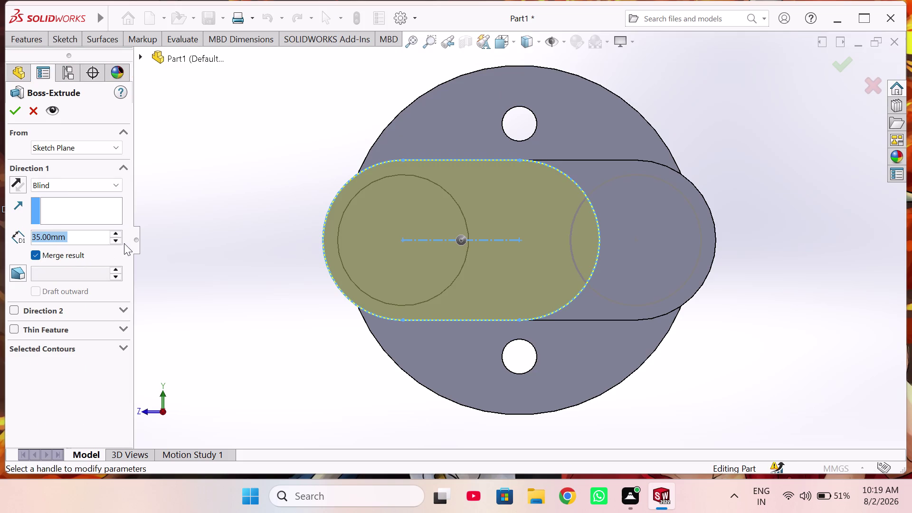
click(117, 241)
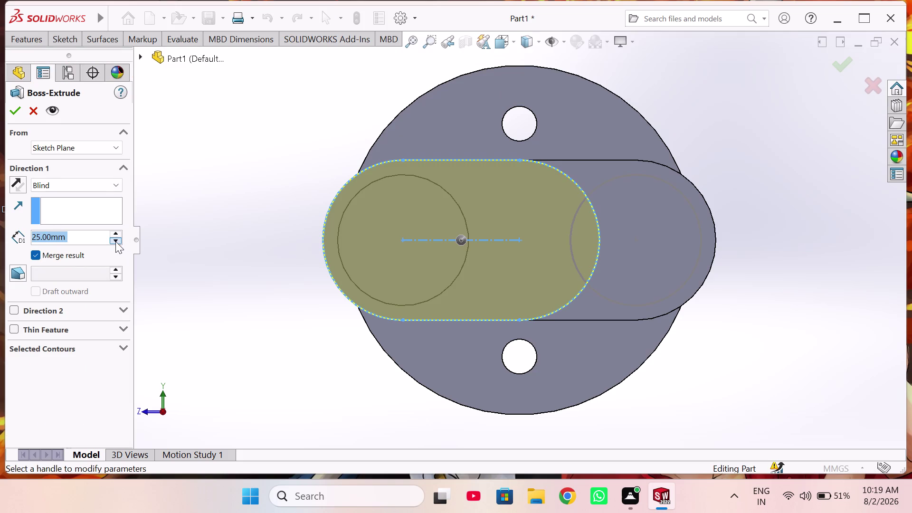
double_click(99, 234)
text(22)
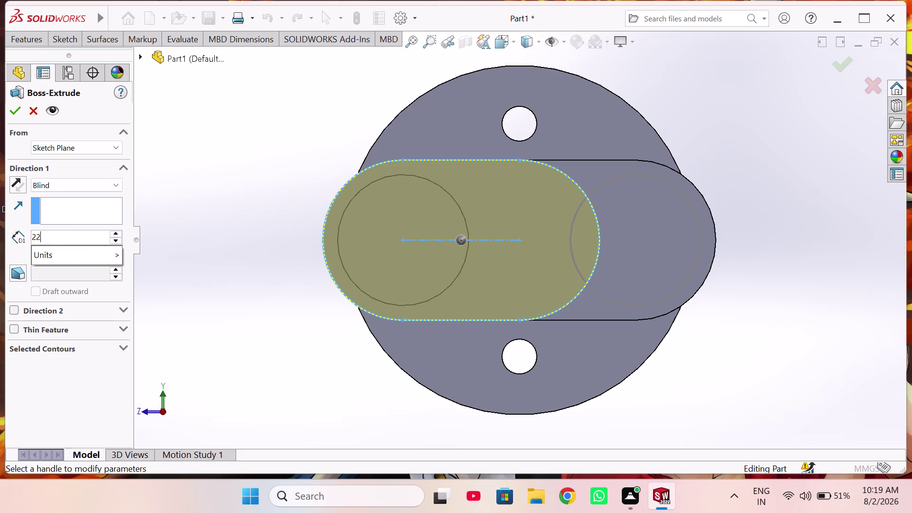
key(Return)
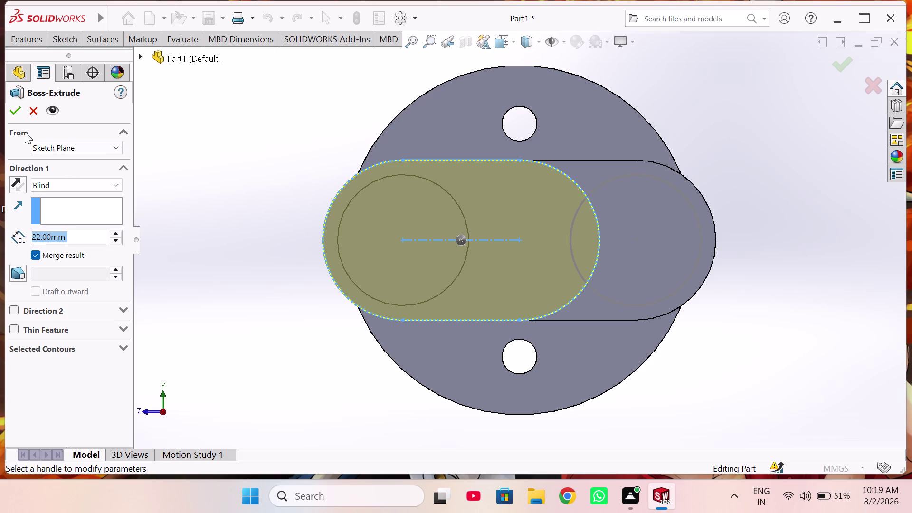
click(16, 112)
scroll(up, 3)
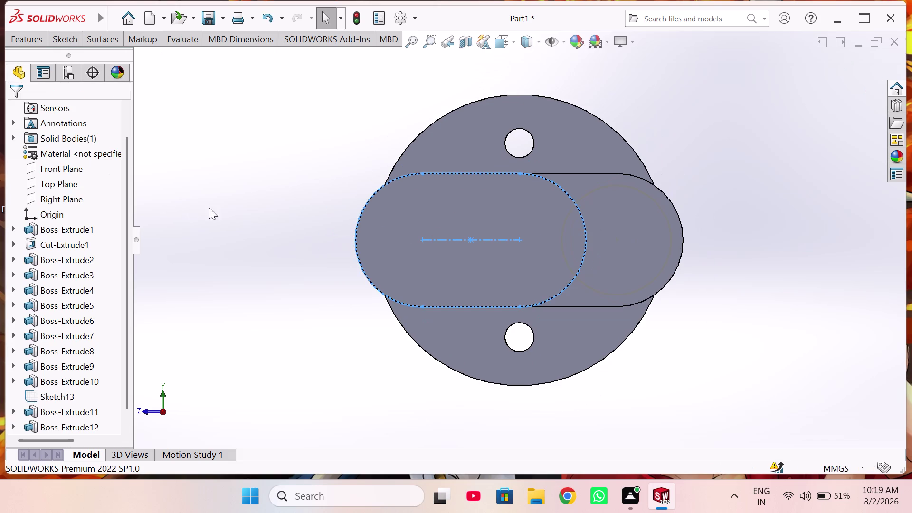
middle_drag(215, 211, 274, 243)
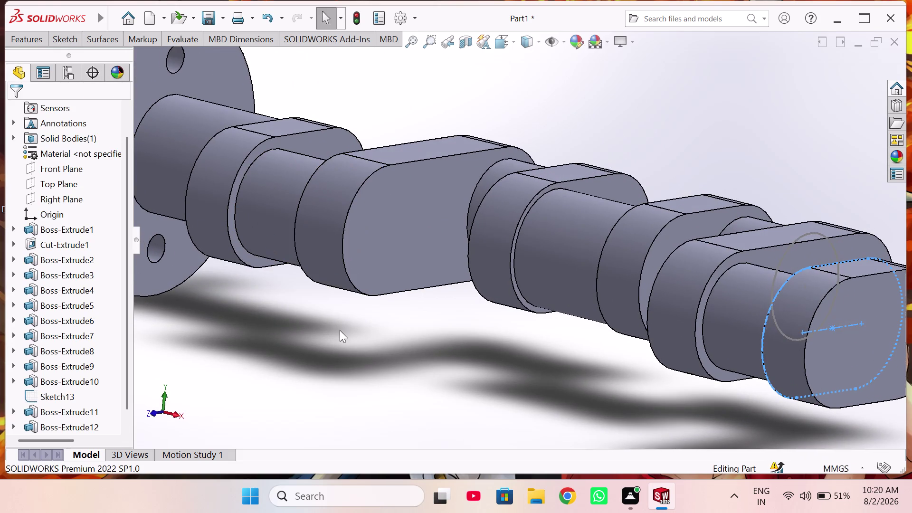
middle_drag(340, 330, 278, 318)
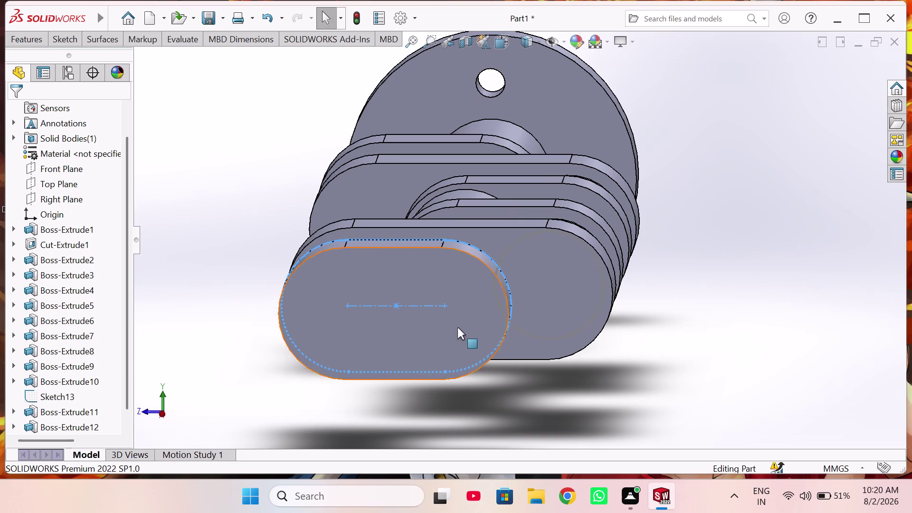
Start a sketch on the new slot lobe's face and draw a circle at its right end.
click(427, 325)
click(478, 298)
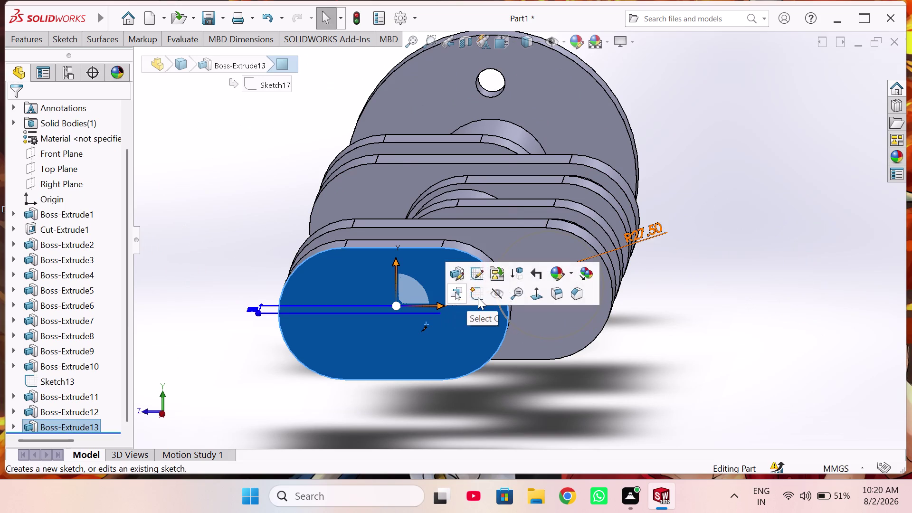
right_drag(823, 335, 820, 289)
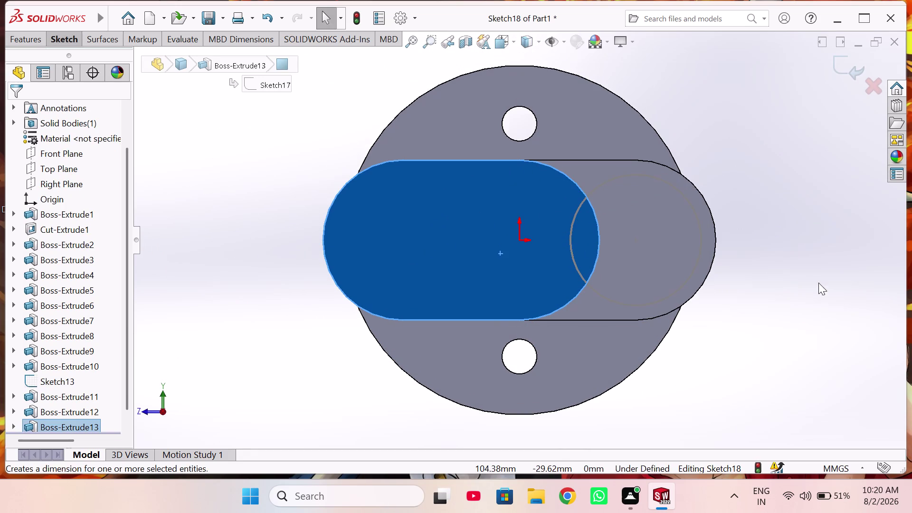
right_drag(819, 289, 821, 318)
right_drag(770, 242, 811, 308)
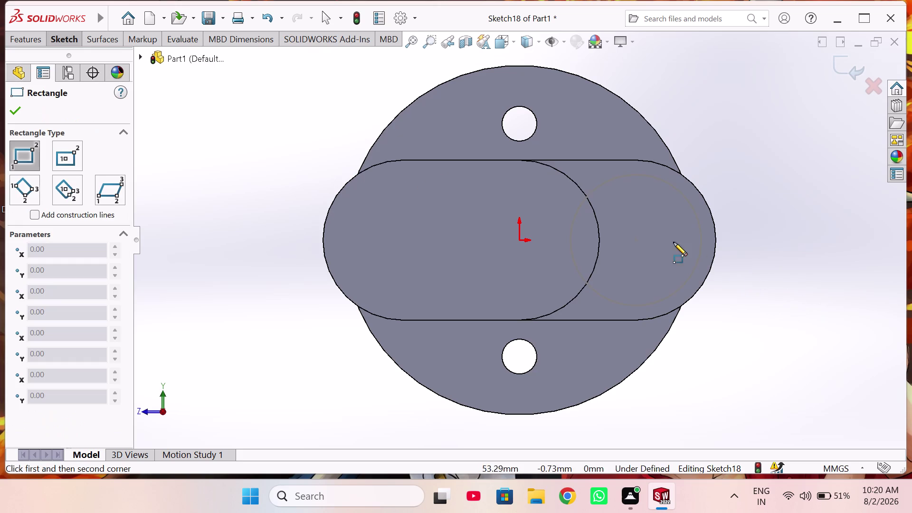
right_drag(774, 261, 850, 265)
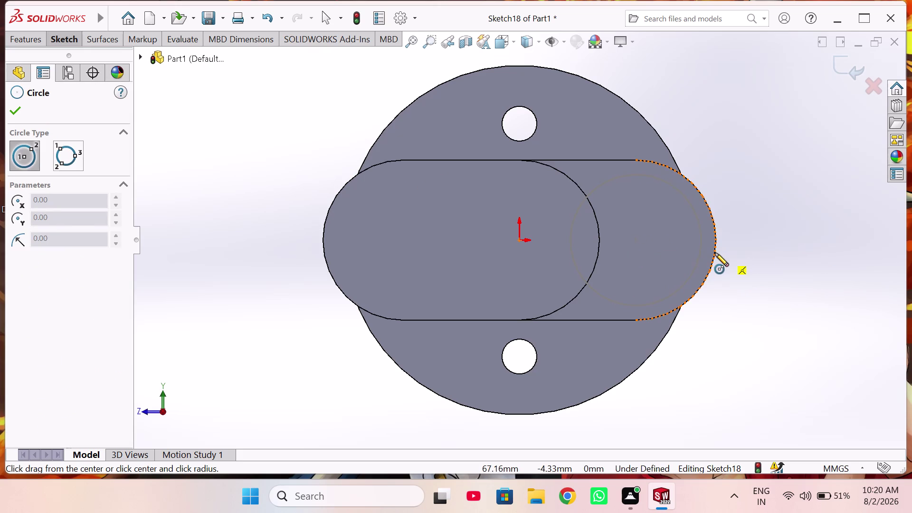
click(635, 241)
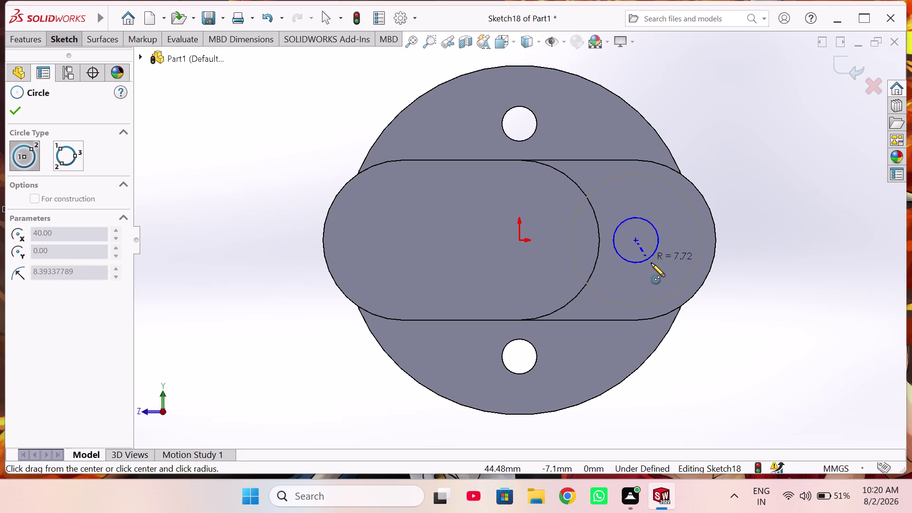
click(665, 276)
Dimension the circle to 45 mm diameter and exit the sketch.
right_drag(809, 233, 793, 118)
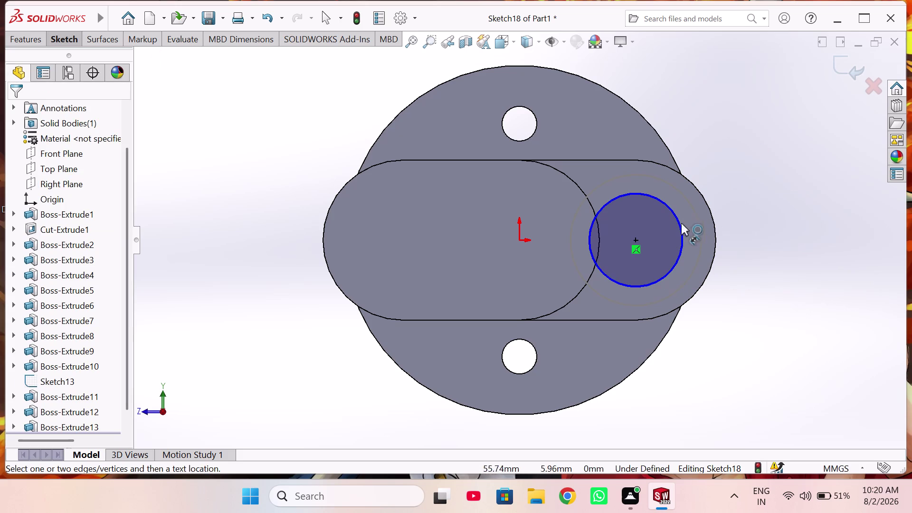
click(679, 224)
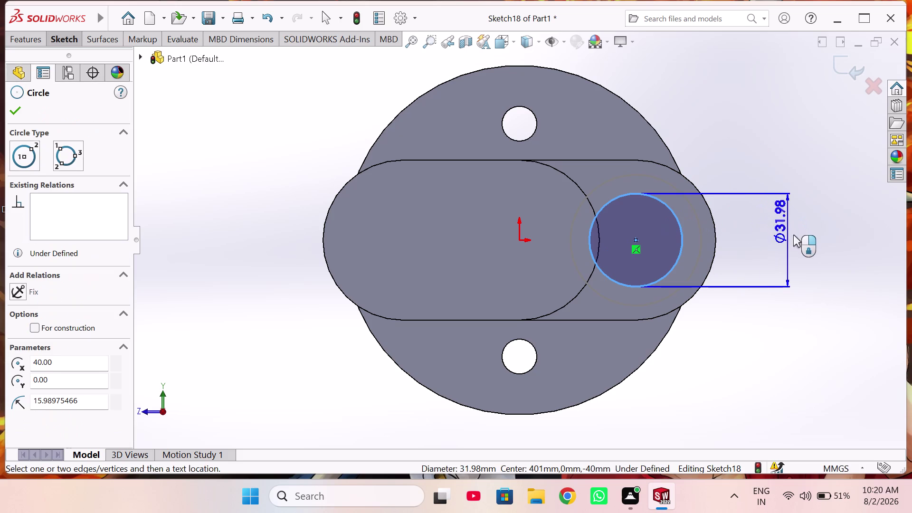
drag(793, 235, 818, 225)
text(45)
key(Return)
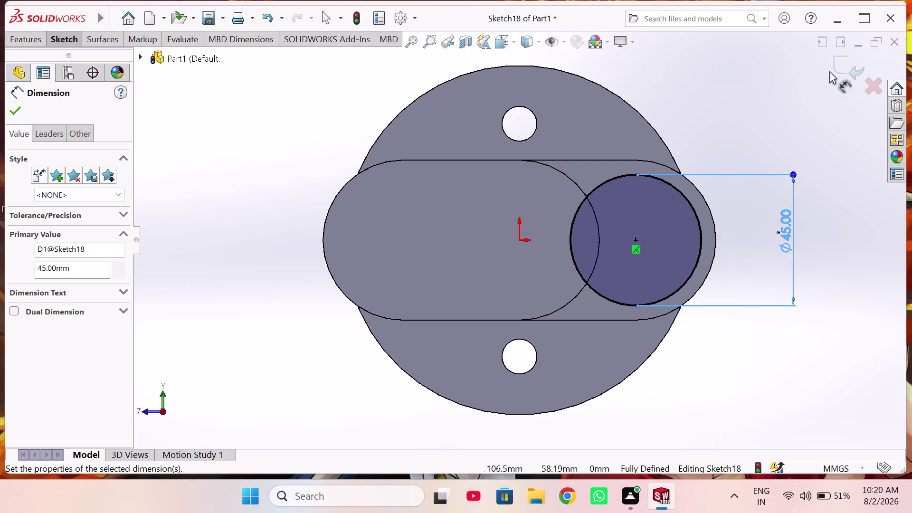
click(836, 64)
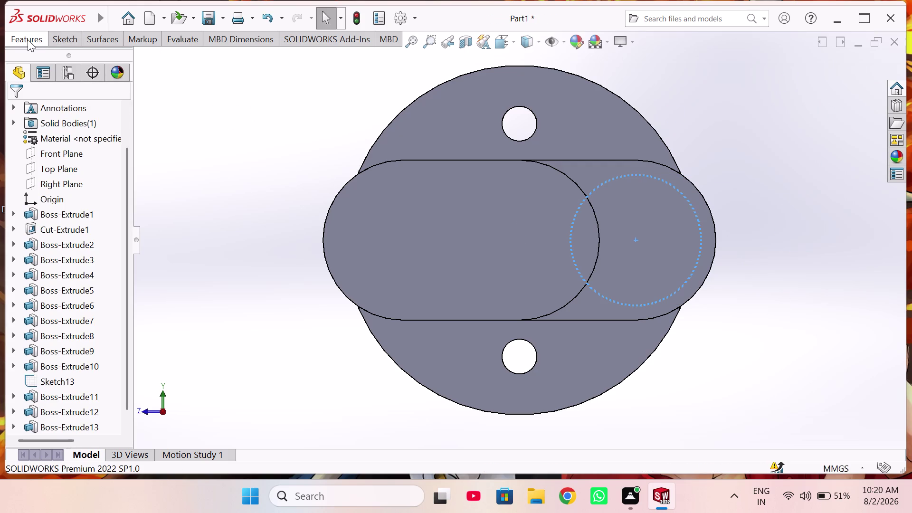
Start a boss extrusion of the 45 mm circle and set its depth to 45 mm.
click(27, 39)
click(31, 72)
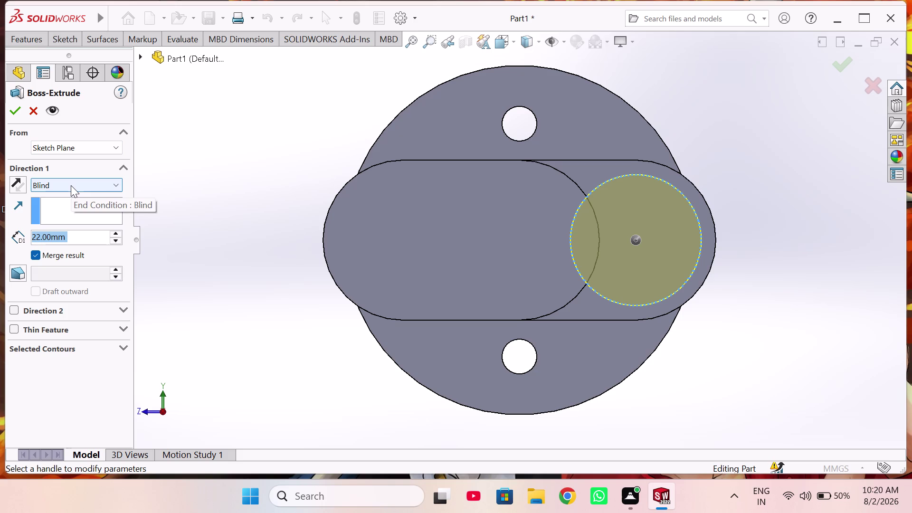
click(96, 236)
click(96, 236)
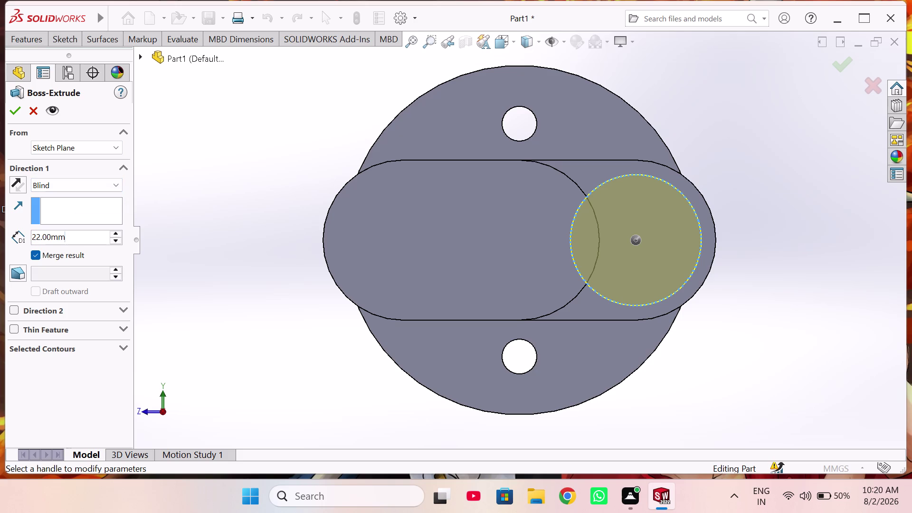
text(45)
key(Return)
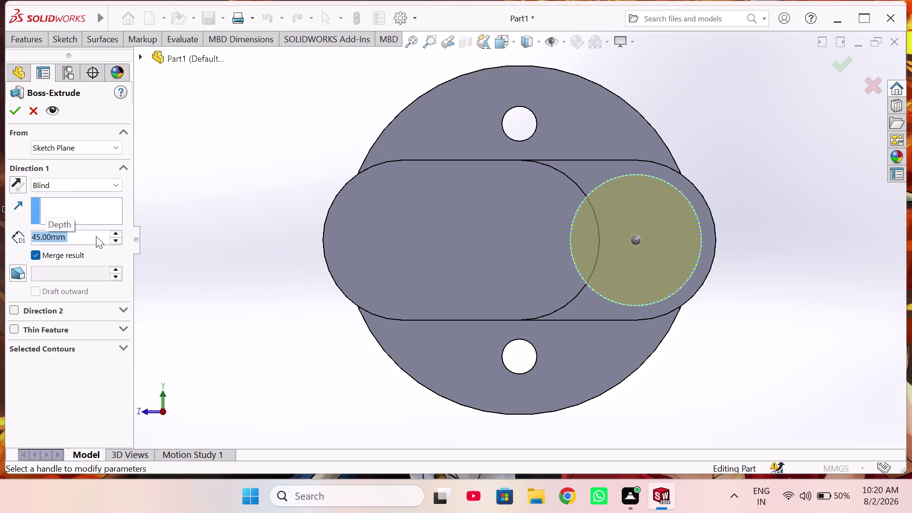